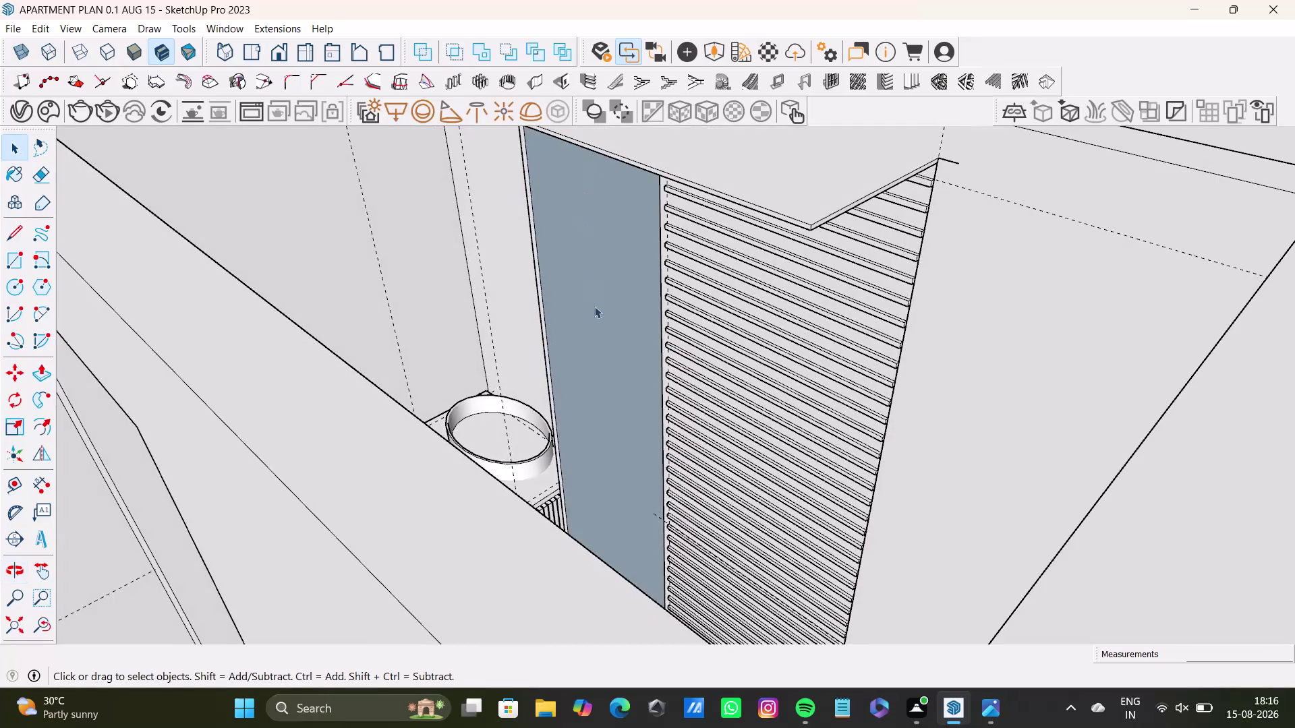
Zoom and orbit down onto the fluted basin cabinet in the bathroom.
scroll(down, 3)
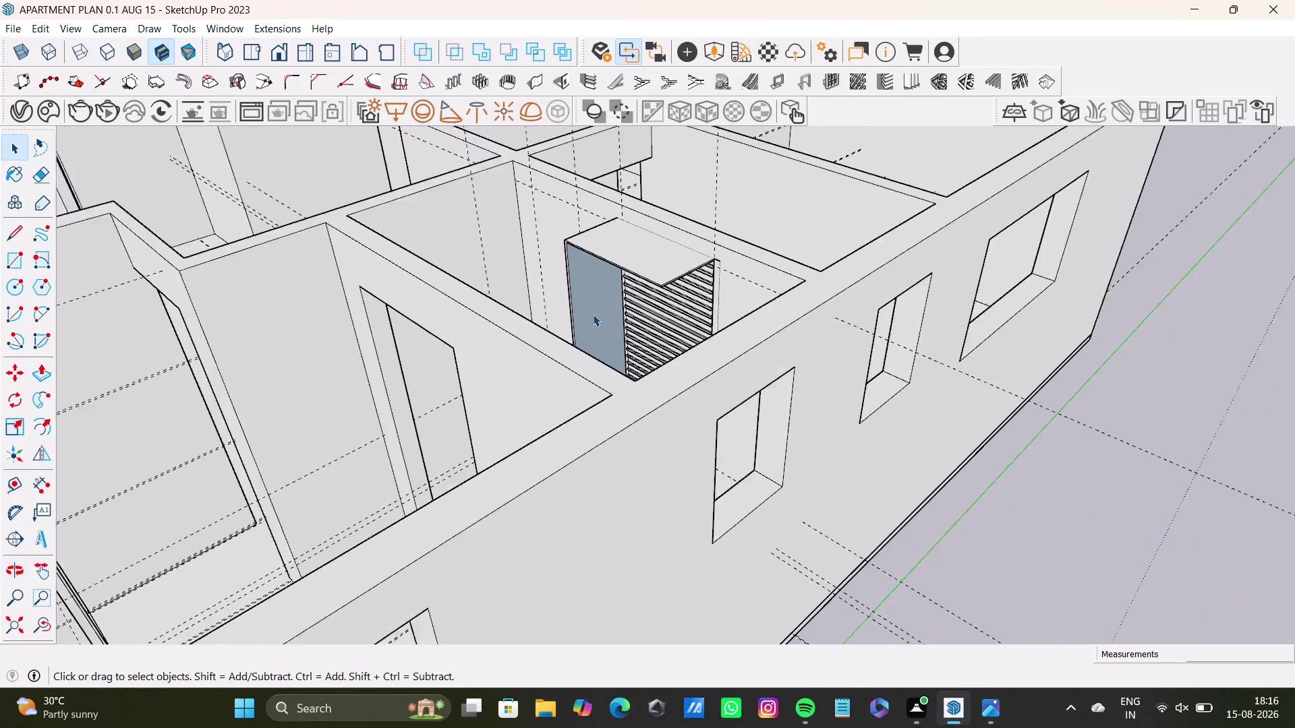
middle_drag(594, 314, 841, 416)
scroll(down, 3)
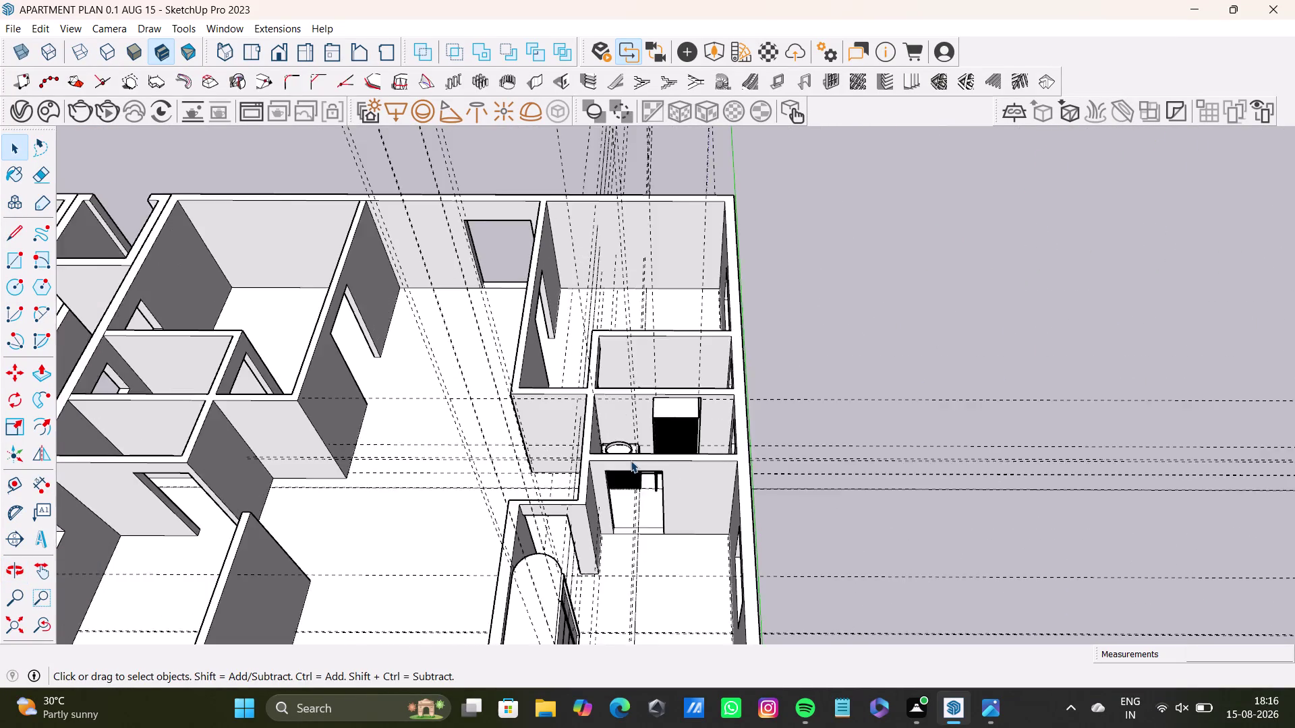
scroll(down, 3)
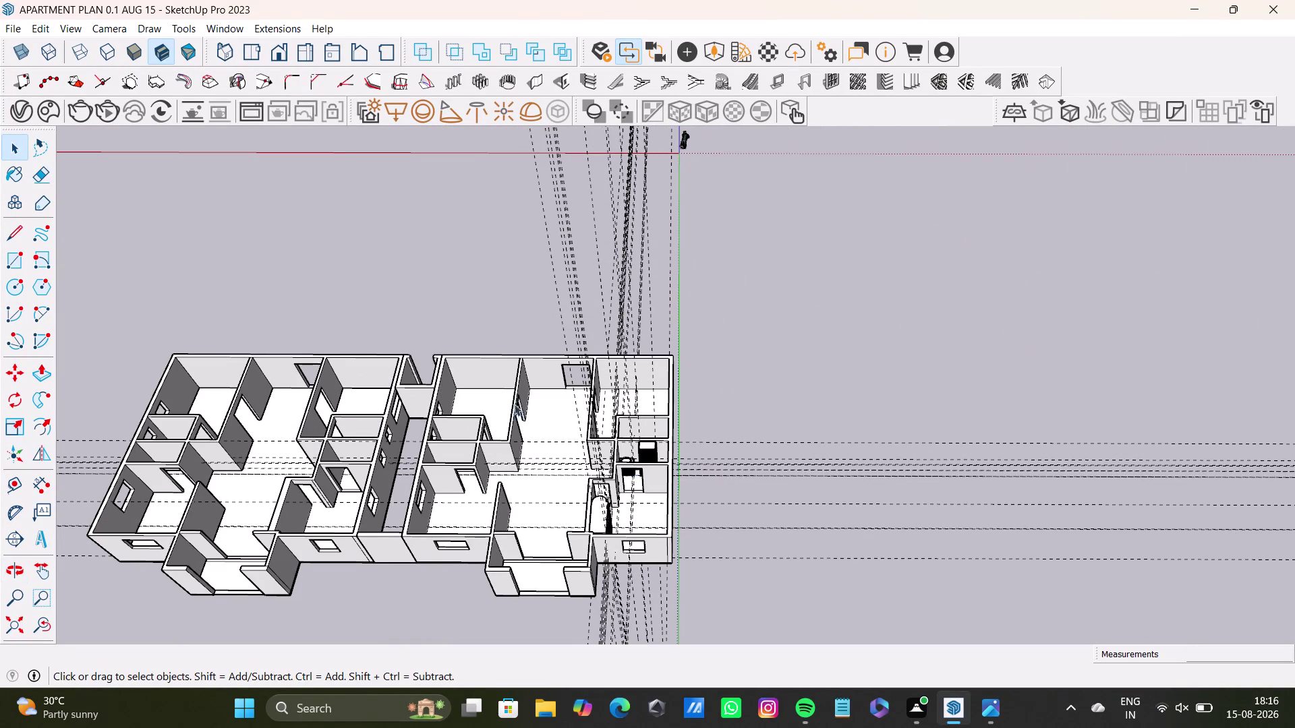
scroll(up, 3)
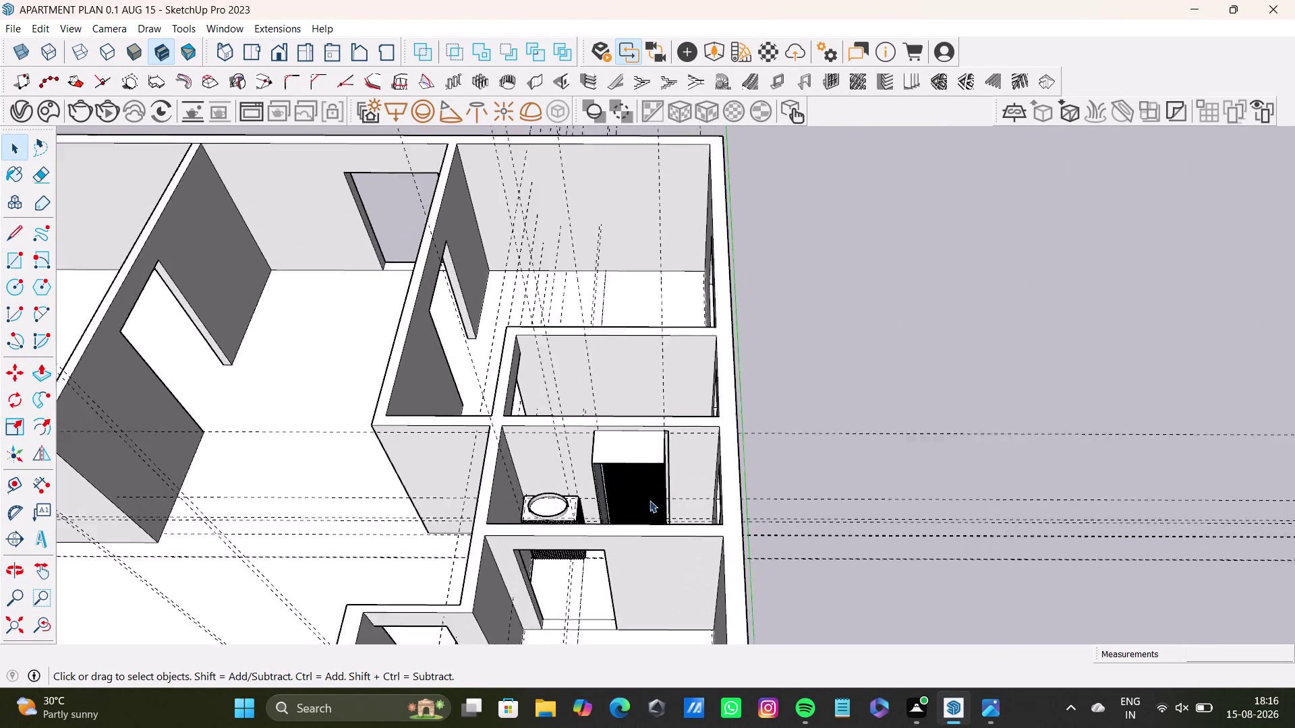
scroll(up, 3)
middle_drag(619, 478, 543, 425)
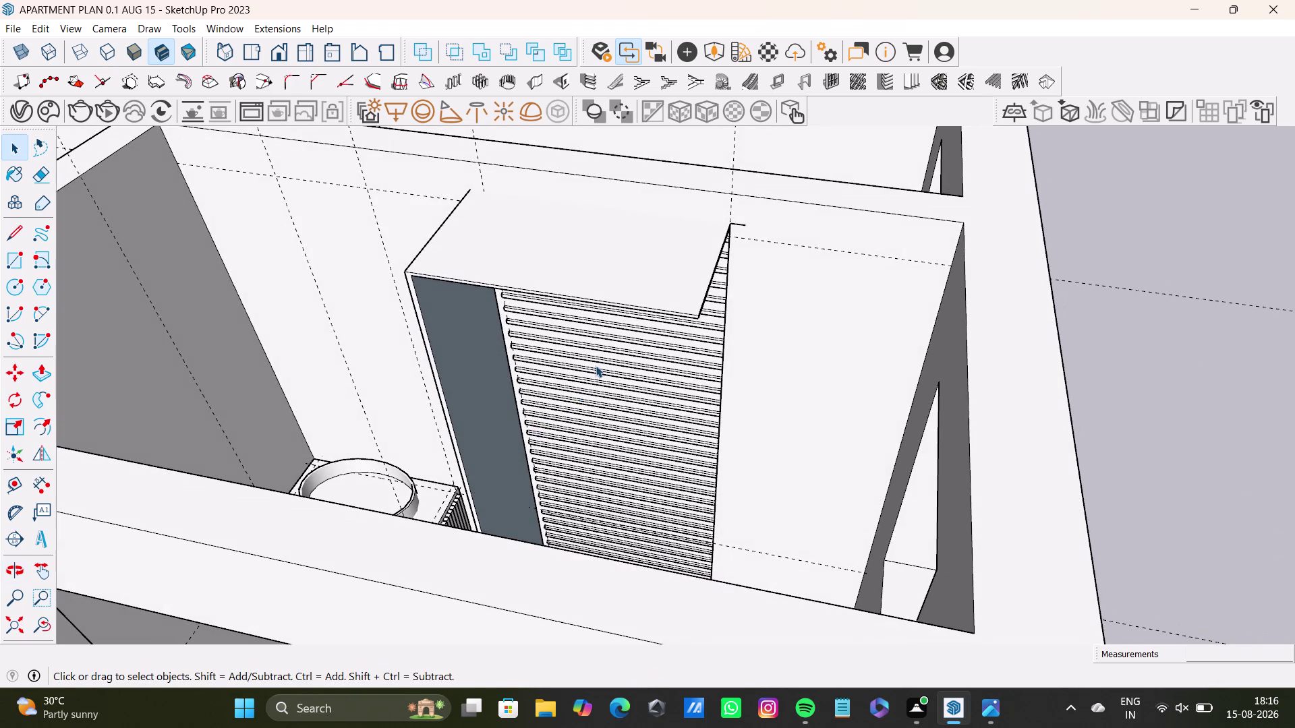
middle_drag(618, 406, 588, 510)
Select the entire fluted basin cabinet.
double_click(428, 494)
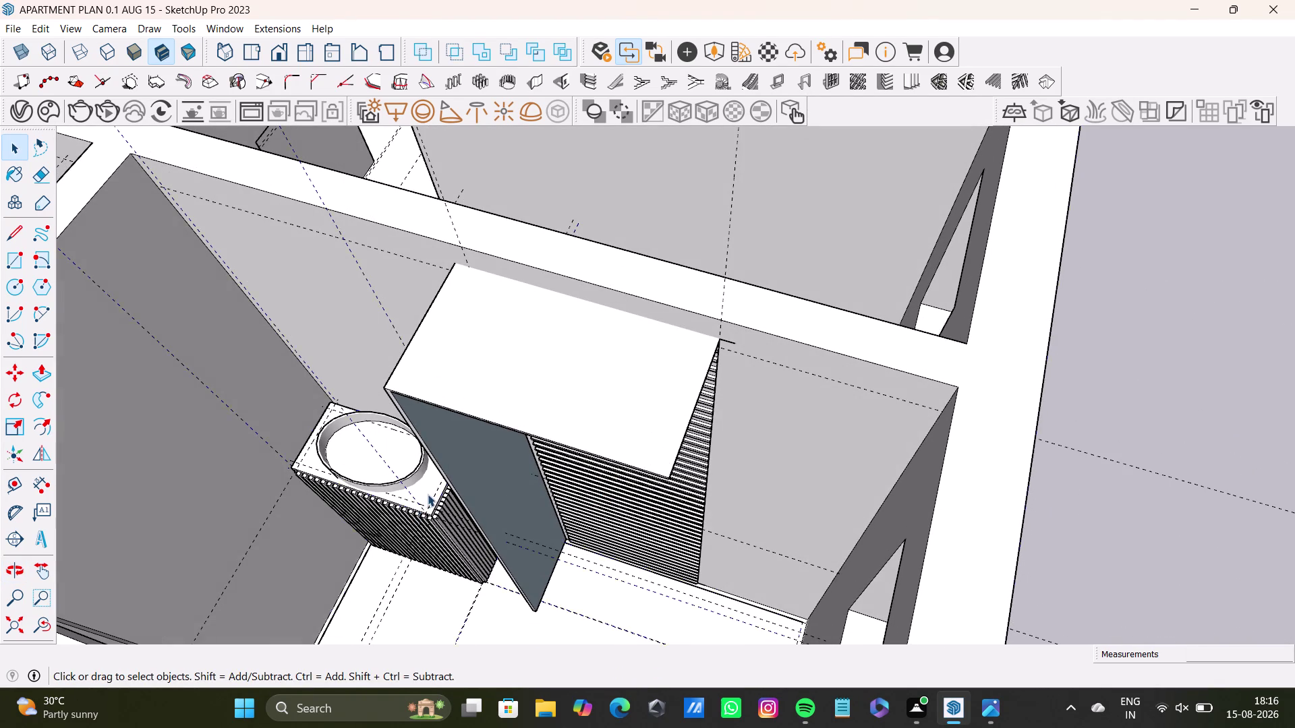
double_click(427, 491)
triple_click(427, 491)
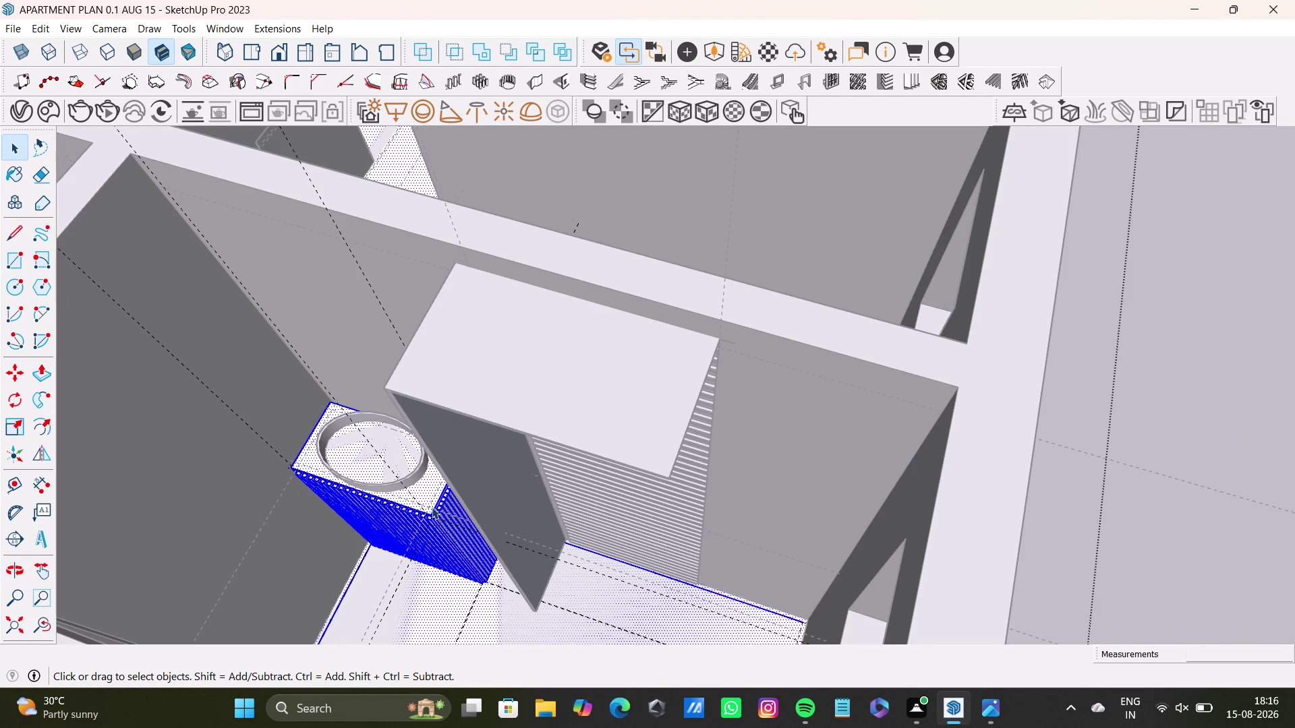
double_click(435, 511)
triple_click(440, 513)
click(443, 515)
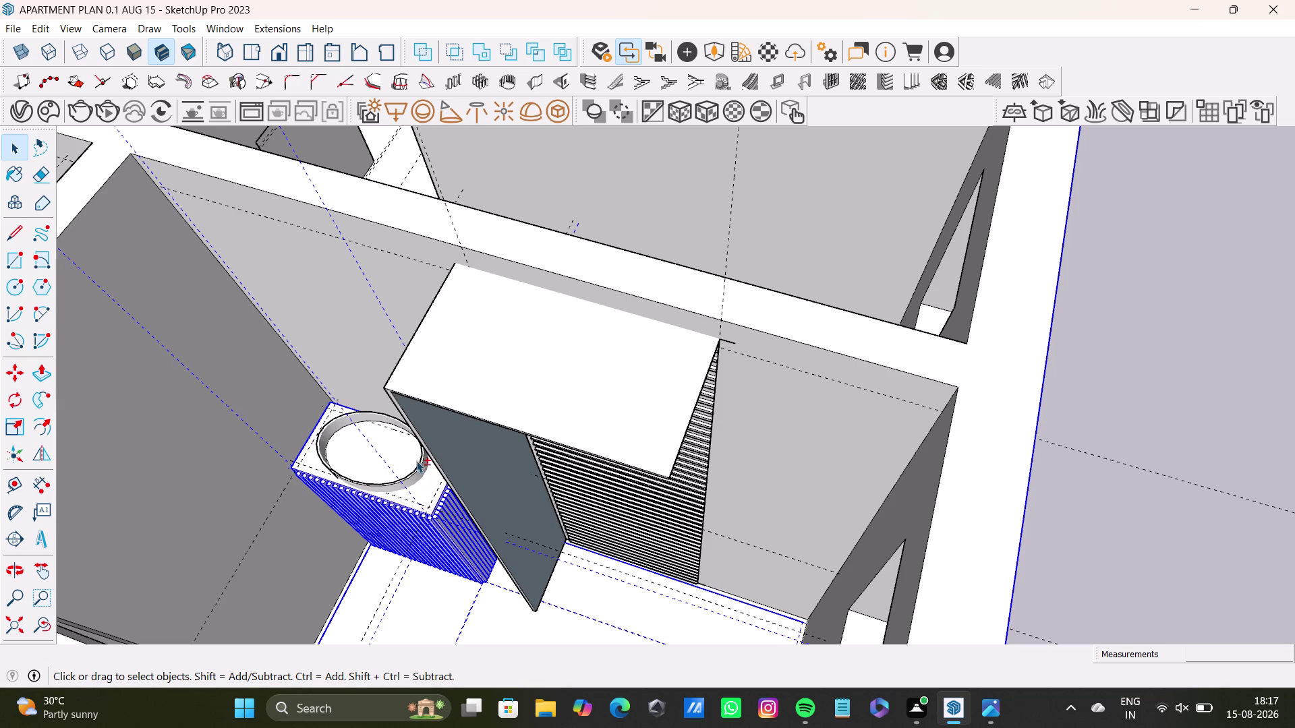
click(416, 461)
triple_click(416, 469)
double_click(428, 490)
double_click(429, 491)
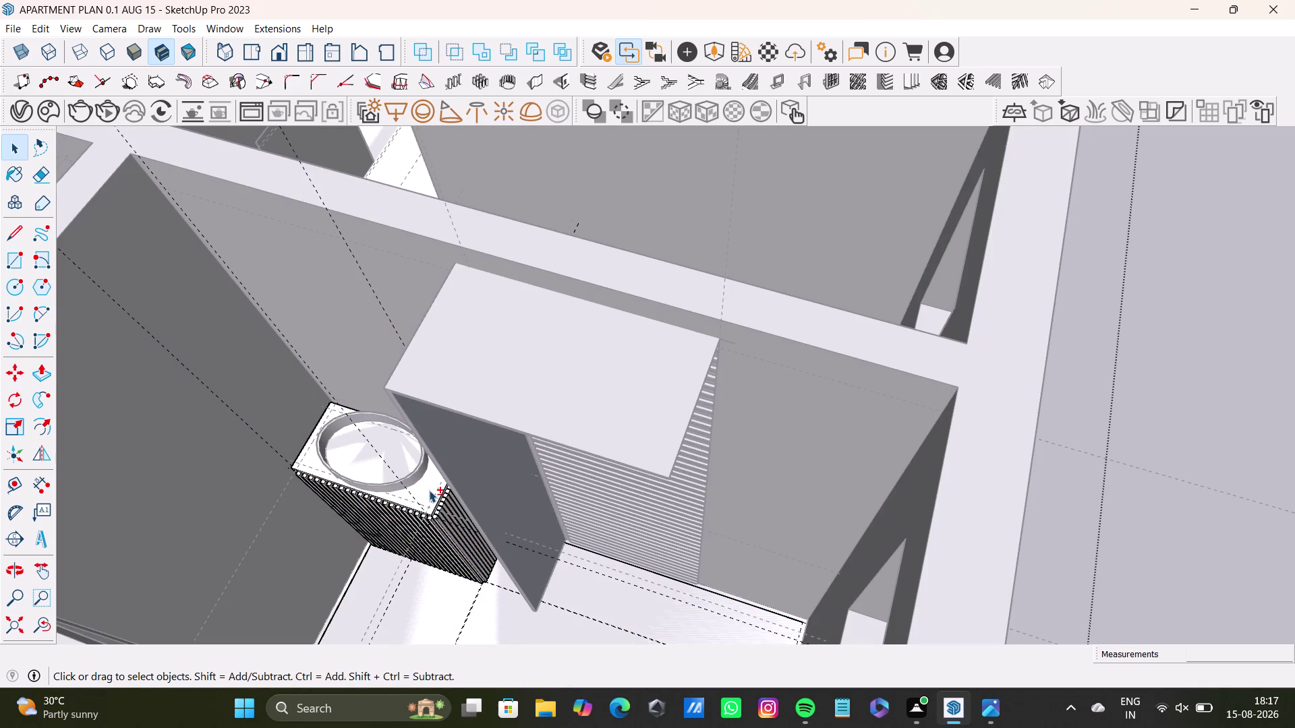
scroll(up, 3)
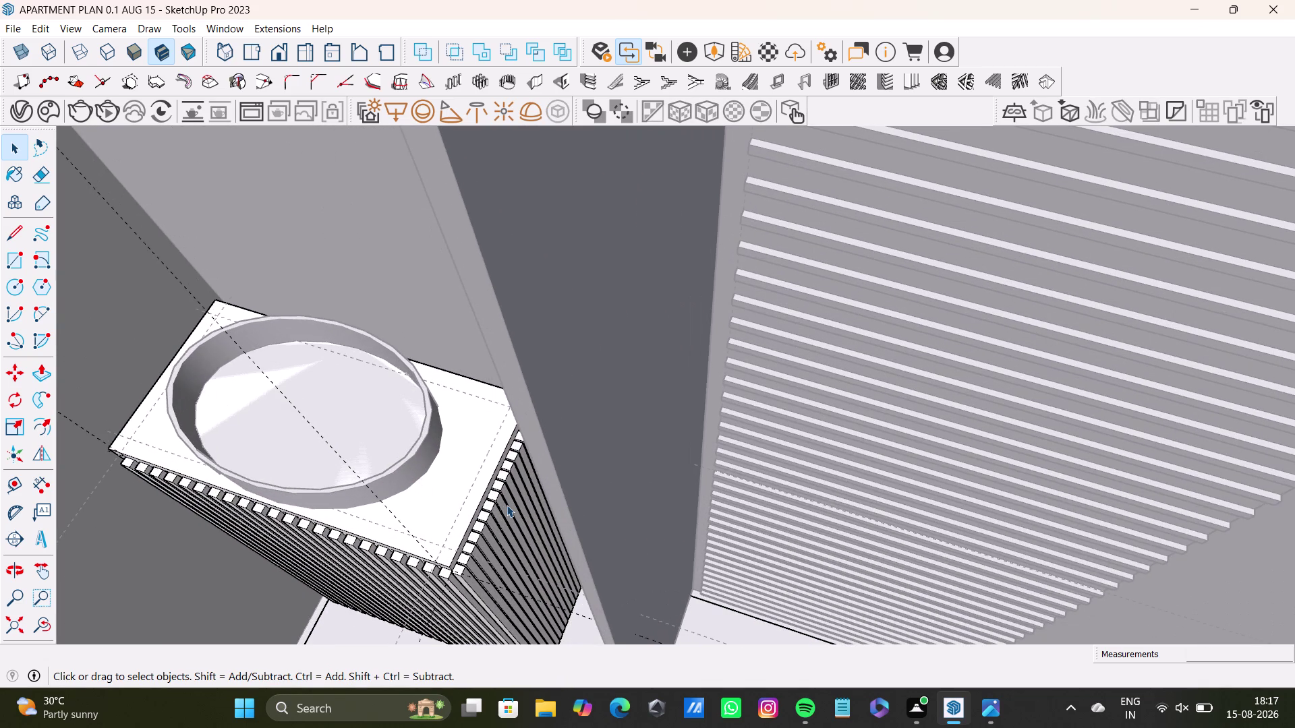
triple_click(507, 505)
click(501, 495)
double_click(501, 495)
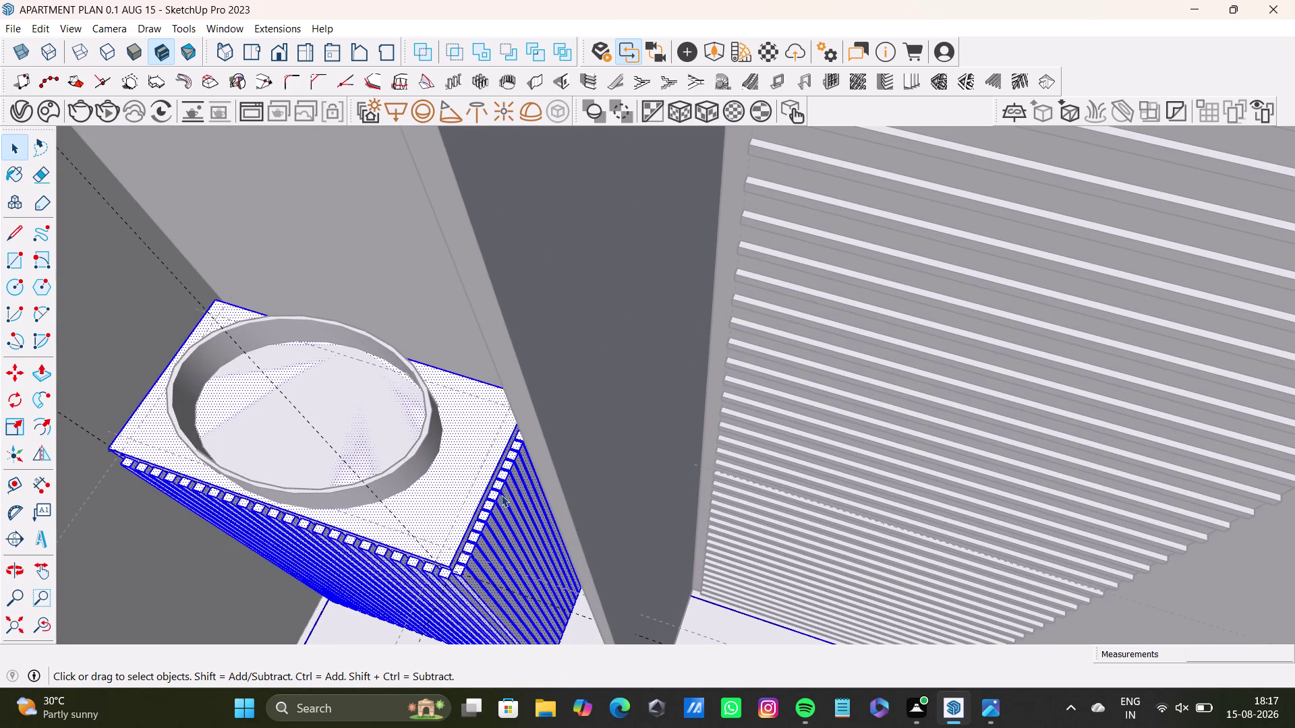
double_click(430, 454)
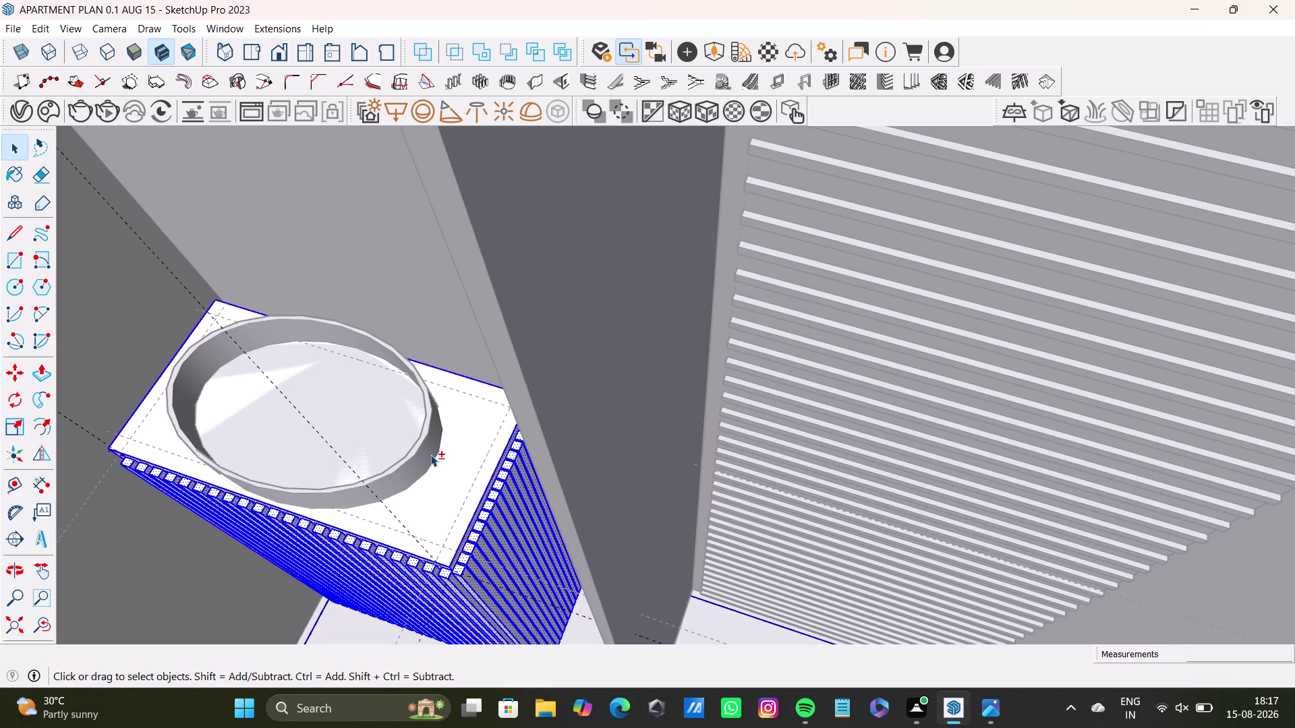
Copy the fluted basin cabinet from its bottom corner onto the outside slab.
key(m)
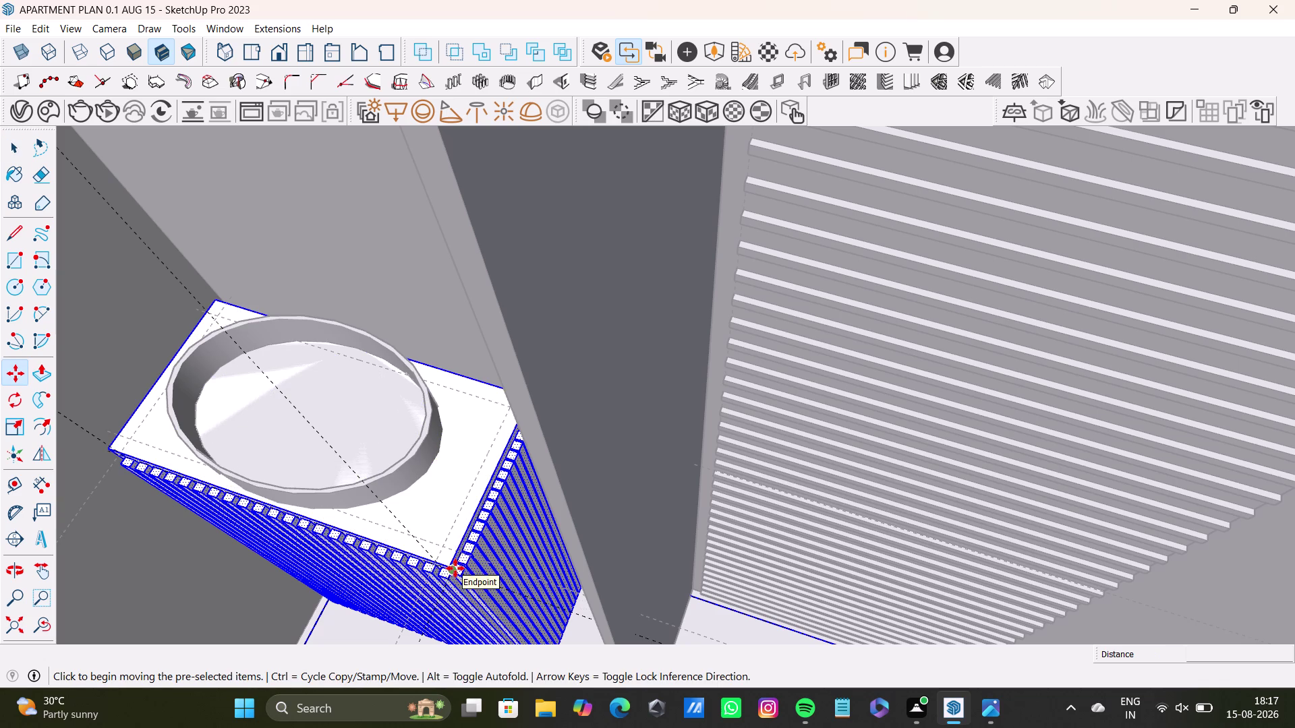
click(455, 569)
scroll(down, 3)
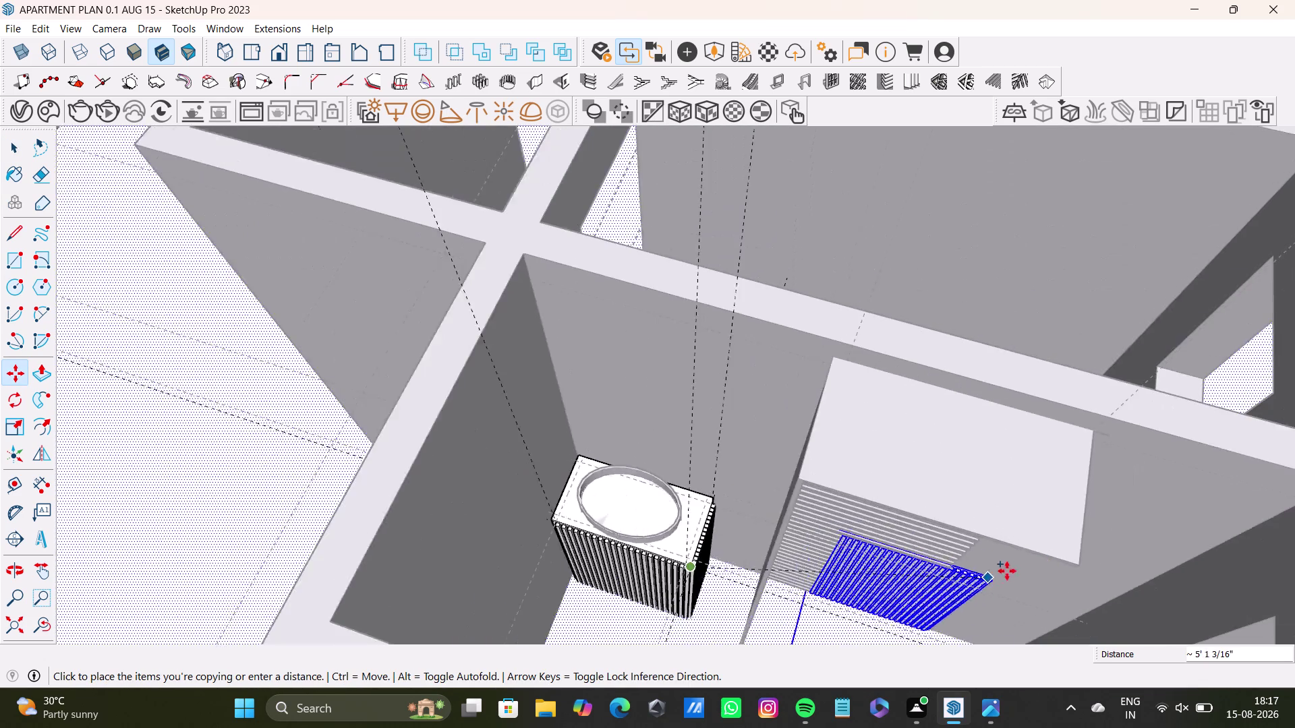
scroll(down, 3)
middle_drag(1069, 549, 176, 342)
scroll(down, 3)
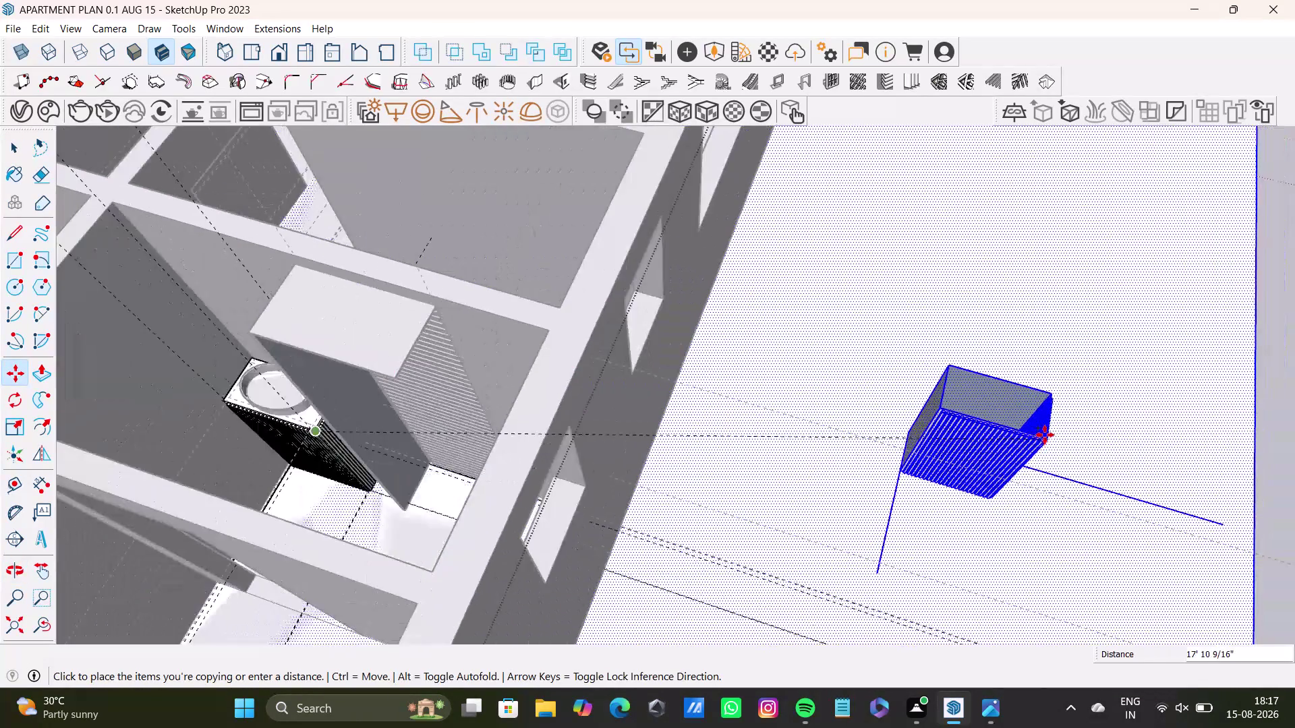
scroll(down, 3)
middle_drag(1199, 461, 369, 218)
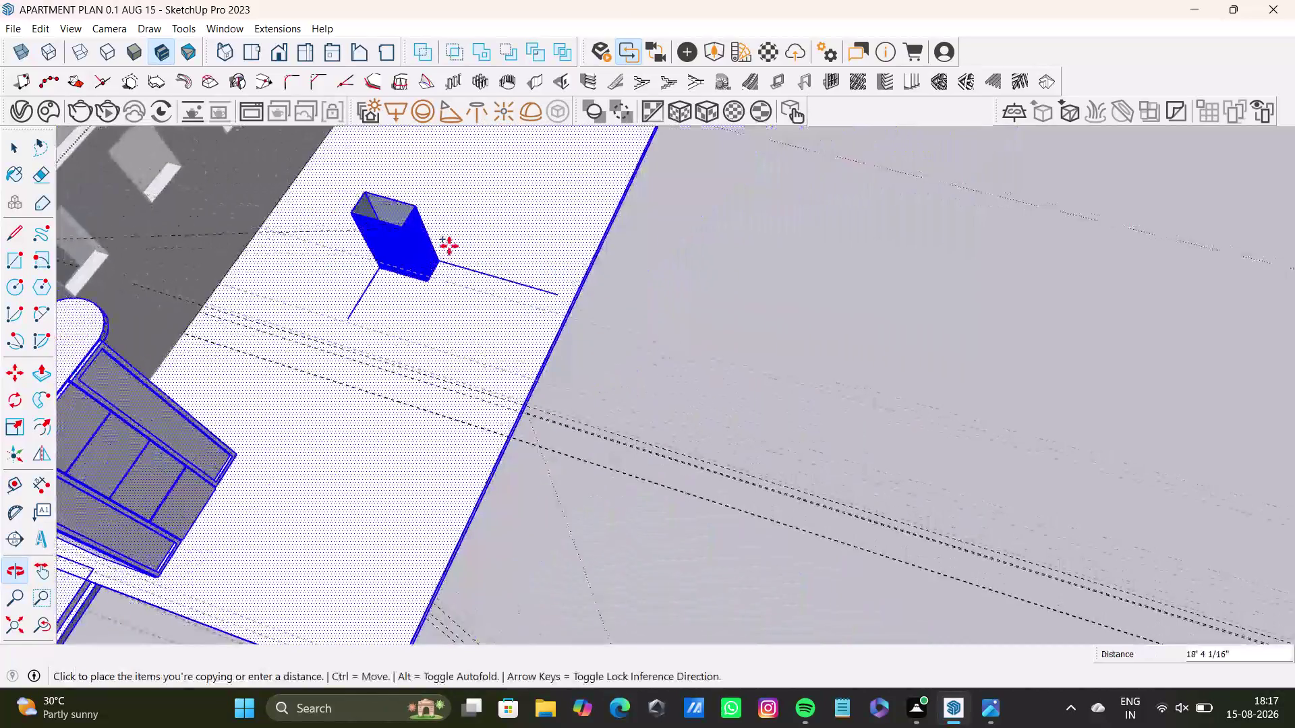
scroll(down, 3)
scroll(down, 3)
scroll(down, 3)
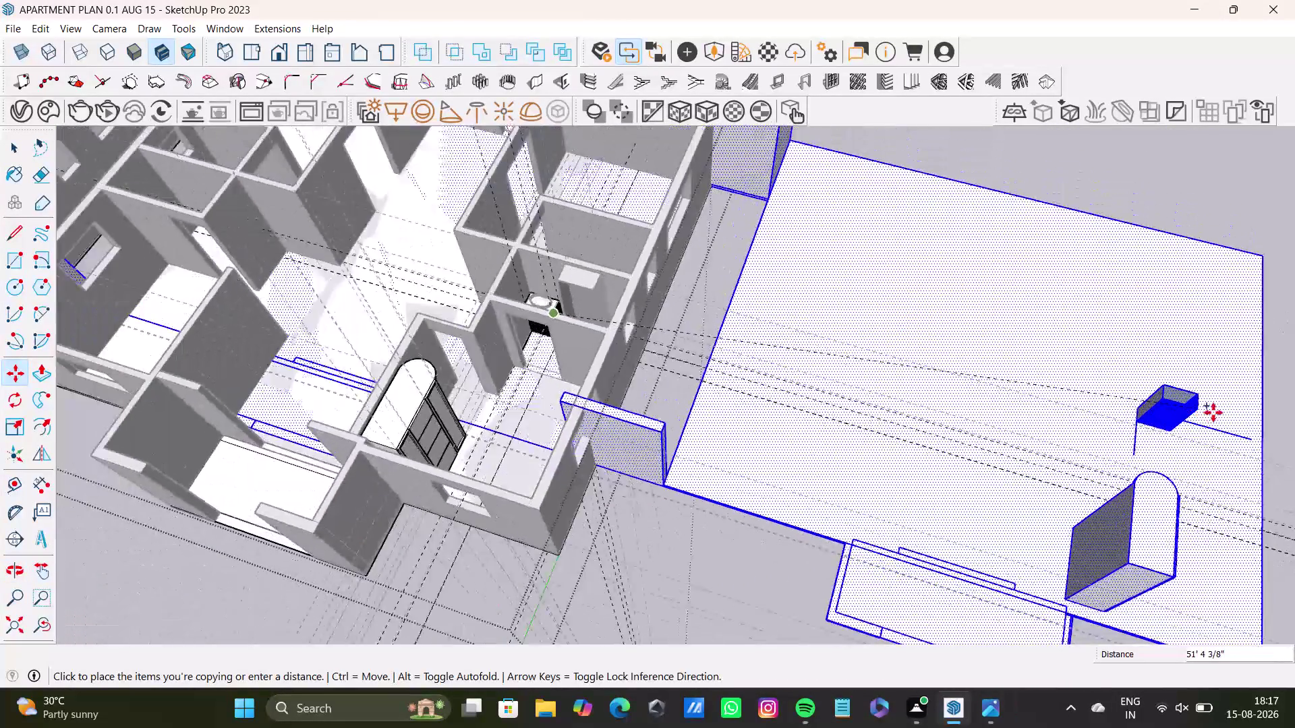
scroll(down, 3)
middle_drag(1242, 399, 502, 412)
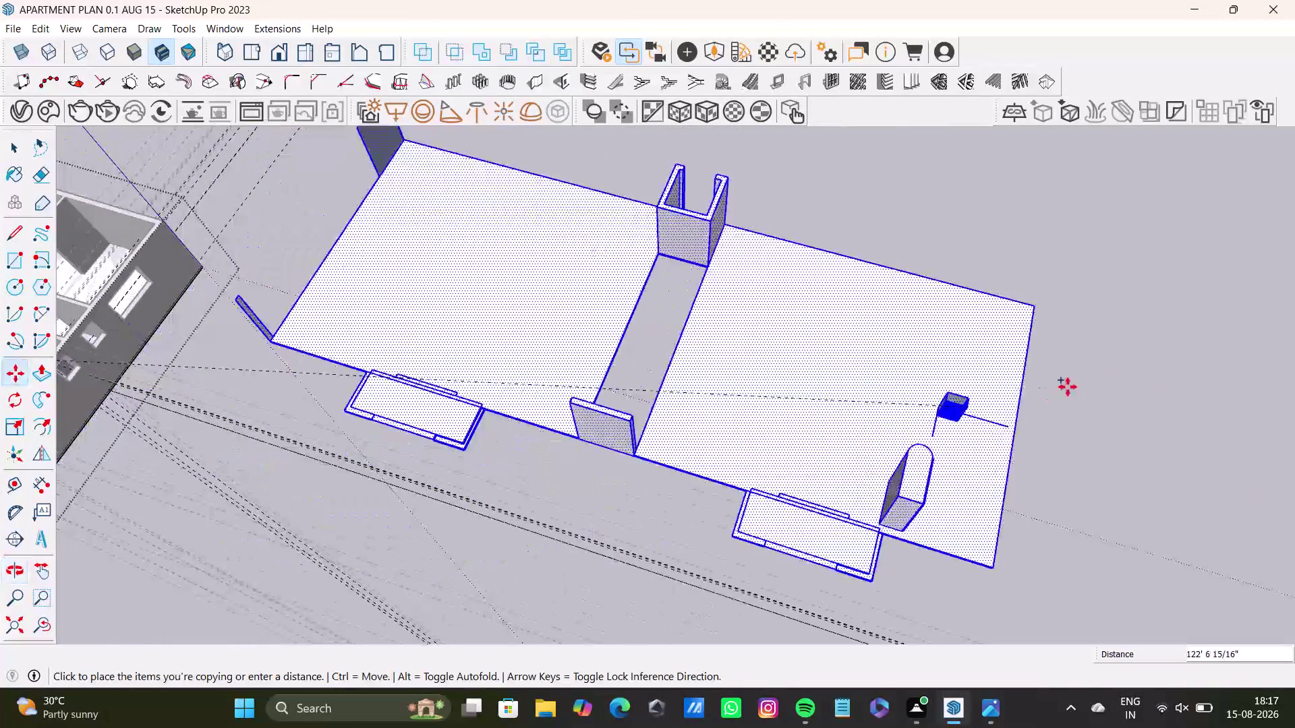
click(1105, 319)
Return to Select, review the apartment and slab, and clear the selection.
key(space)
scroll(down, 3)
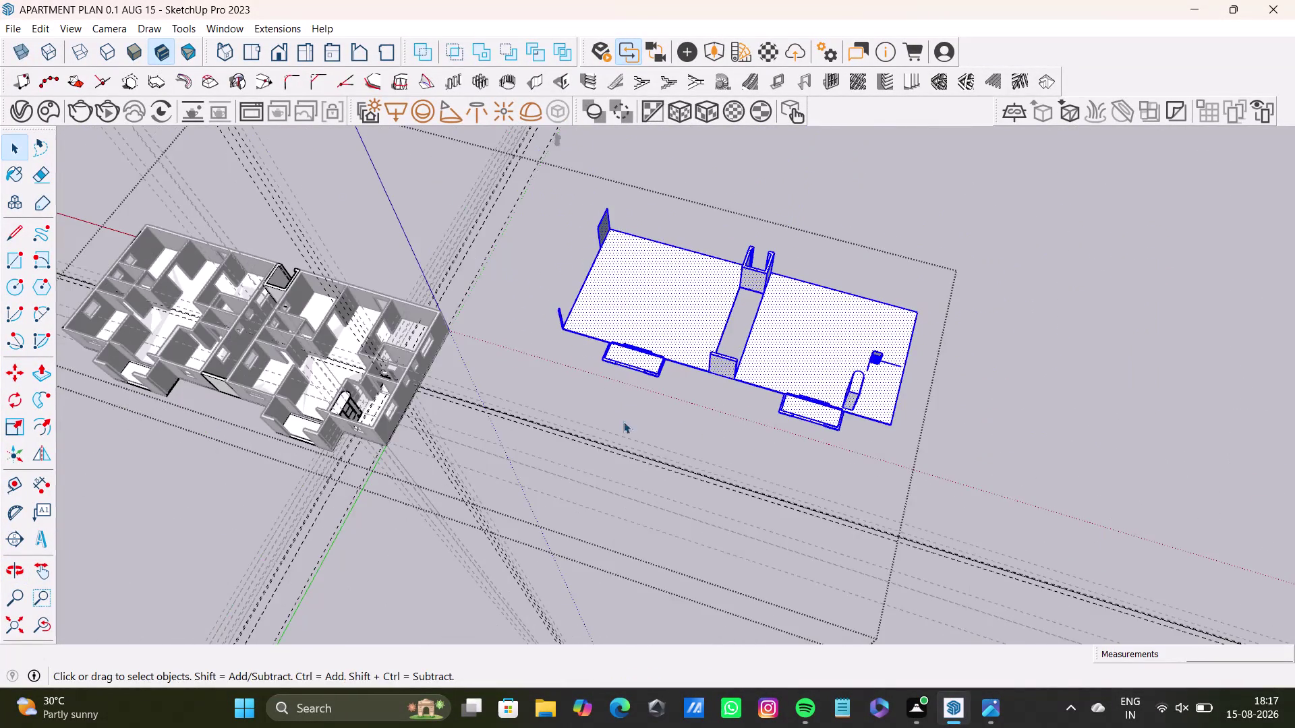
scroll(down, 3)
middle_drag(501, 422, 608, 388)
key(space)
click(601, 238)
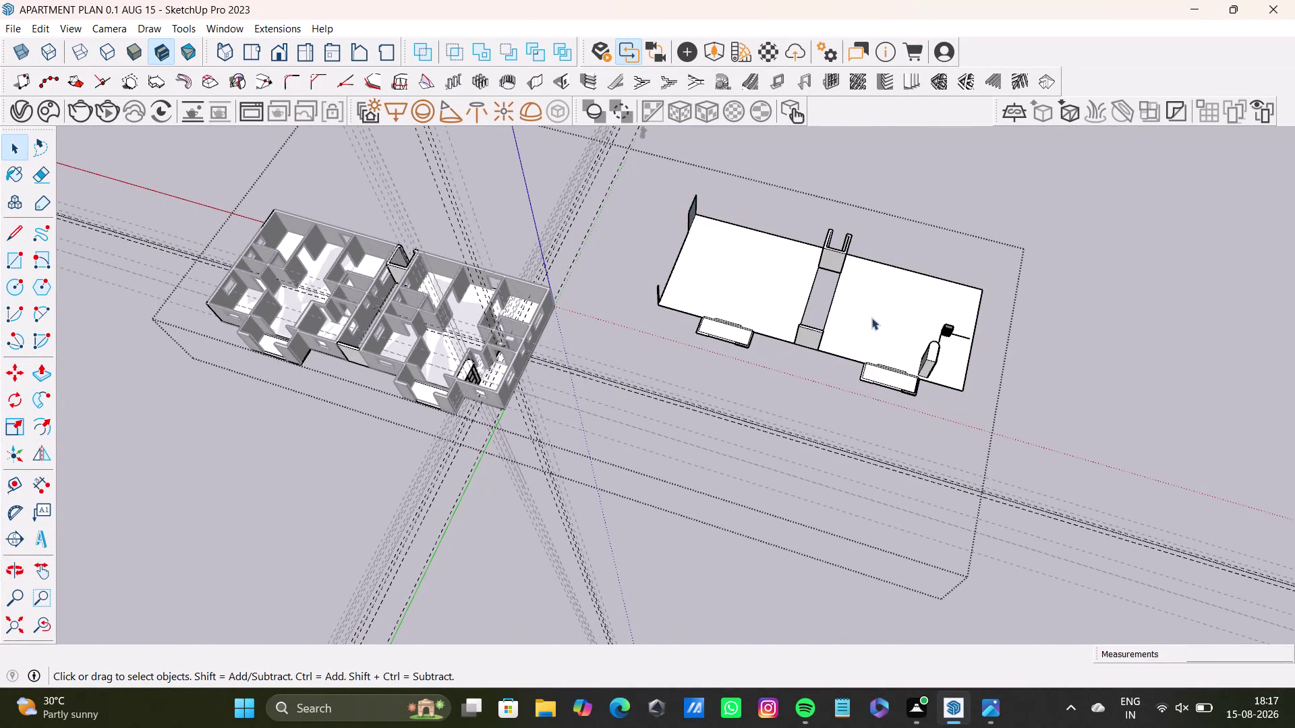
Orbit around the copied cabinet and window-select it.
scroll(up, 3)
middle_drag(972, 333, 935, 407)
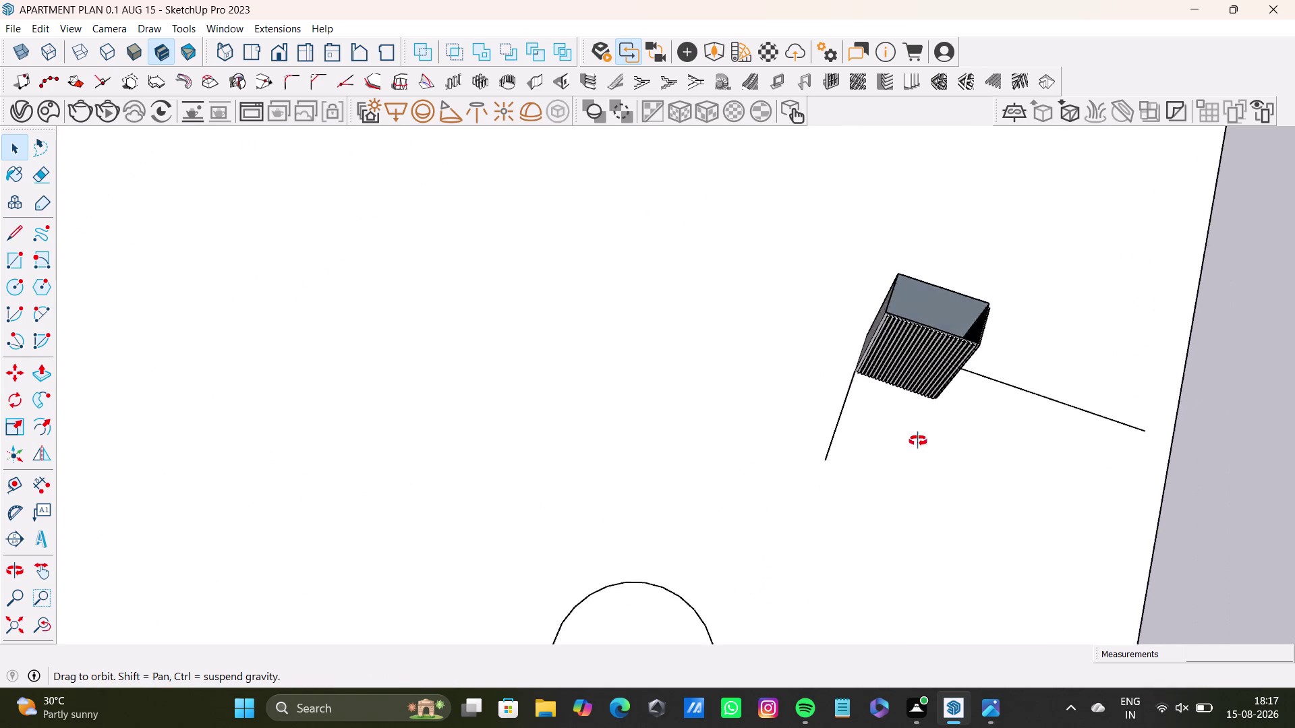
middle_drag(934, 407, 857, 330)
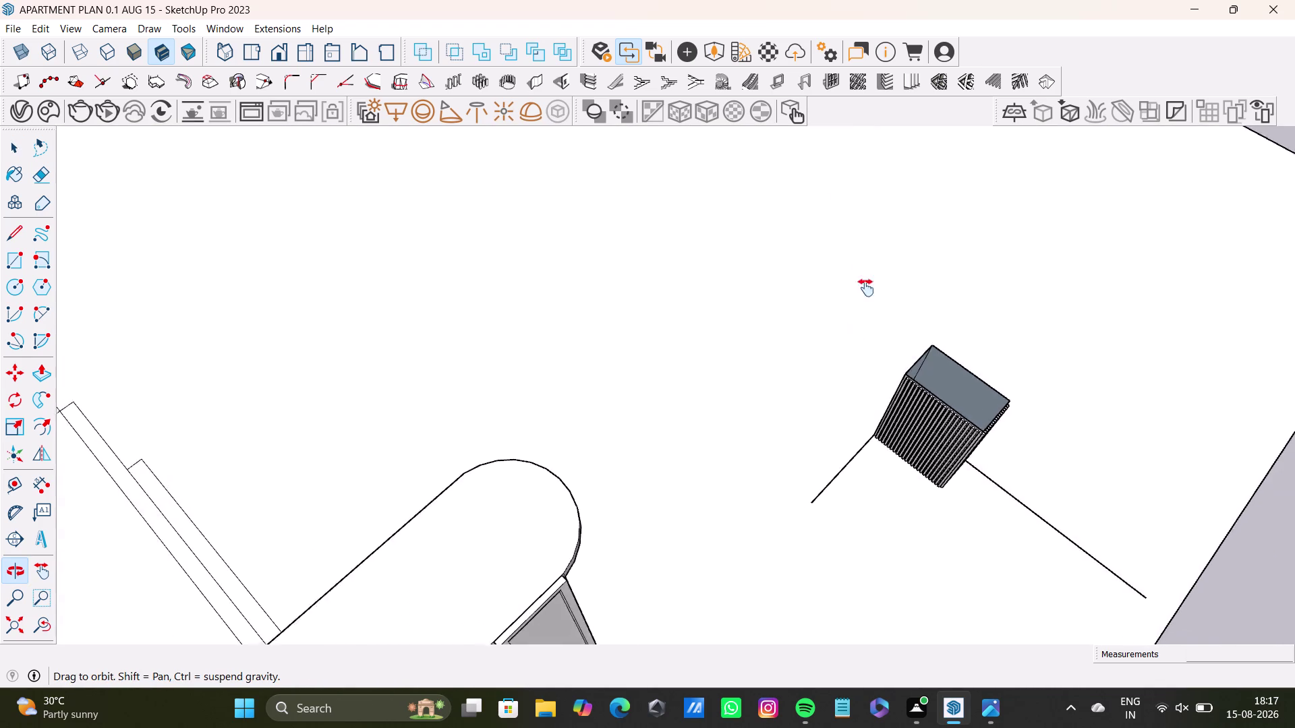
middle_drag(857, 331, 769, 189)
scroll(up, 3)
middle_drag(799, 236, 969, 407)
scroll(up, 3)
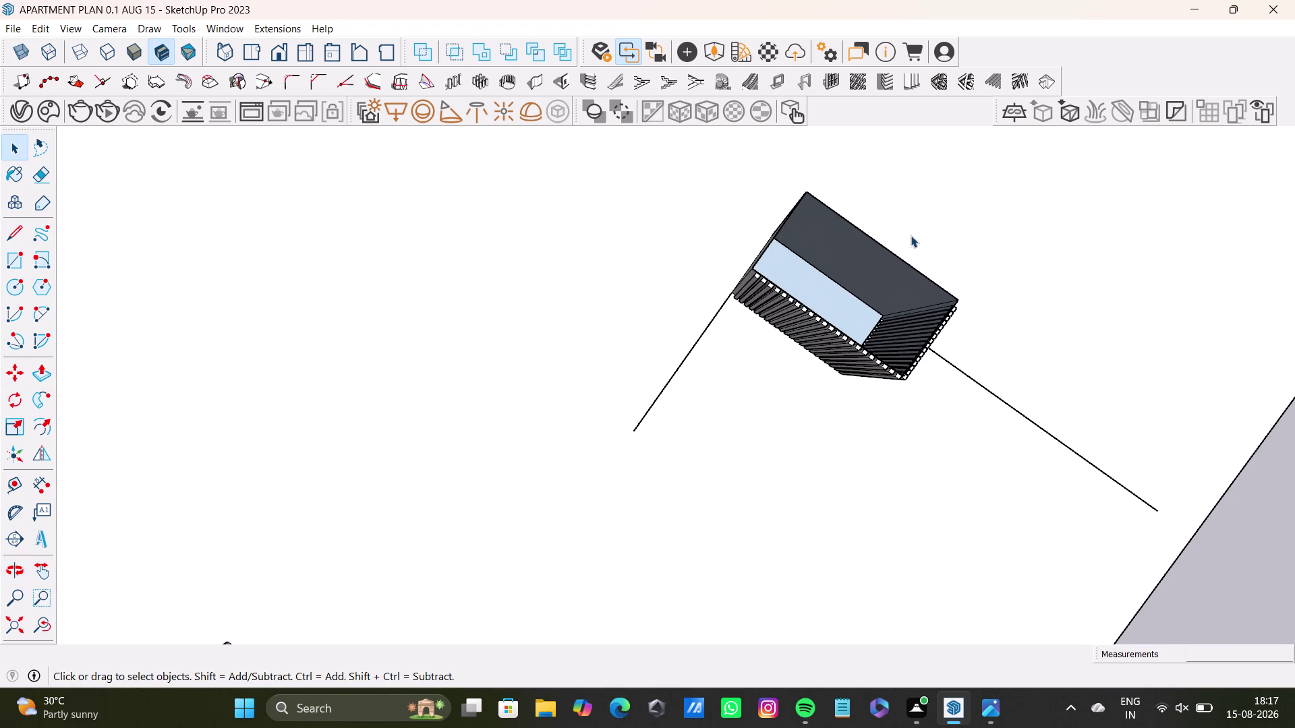
drag(715, 161, 1023, 451)
middle_drag(950, 394, 956, 225)
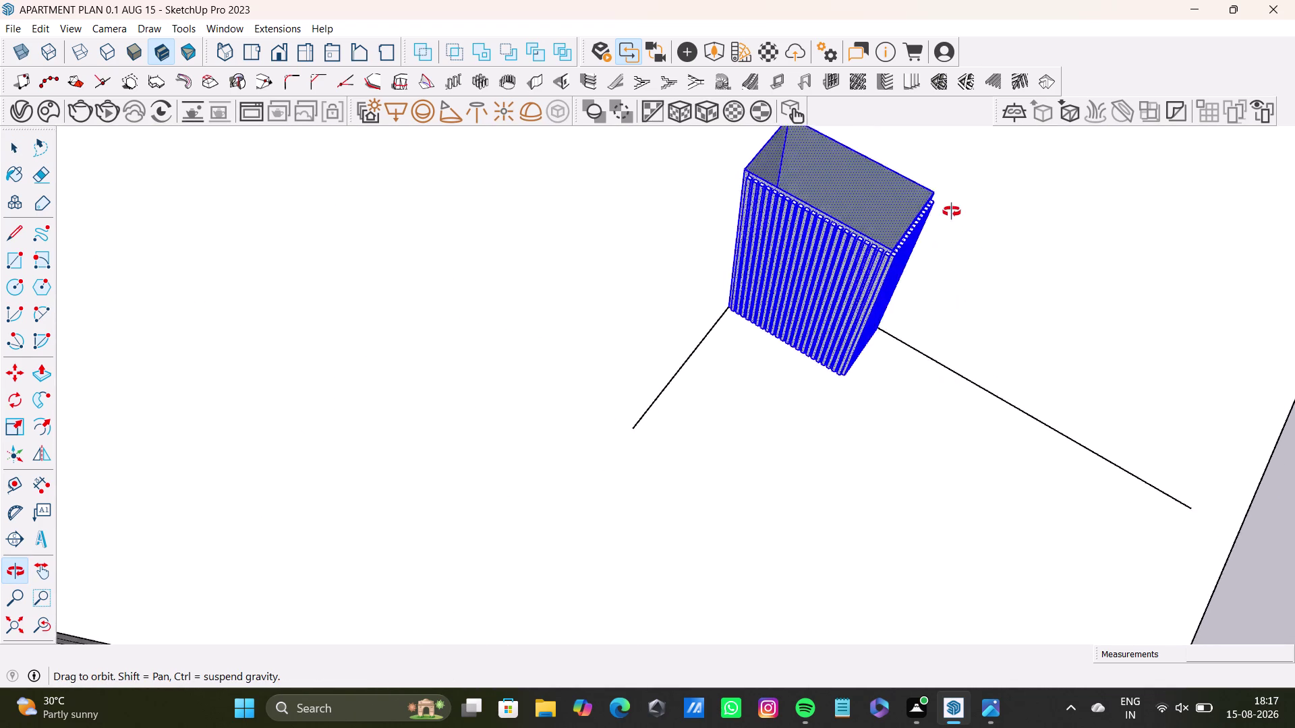
middle_drag(956, 225, 210, 106)
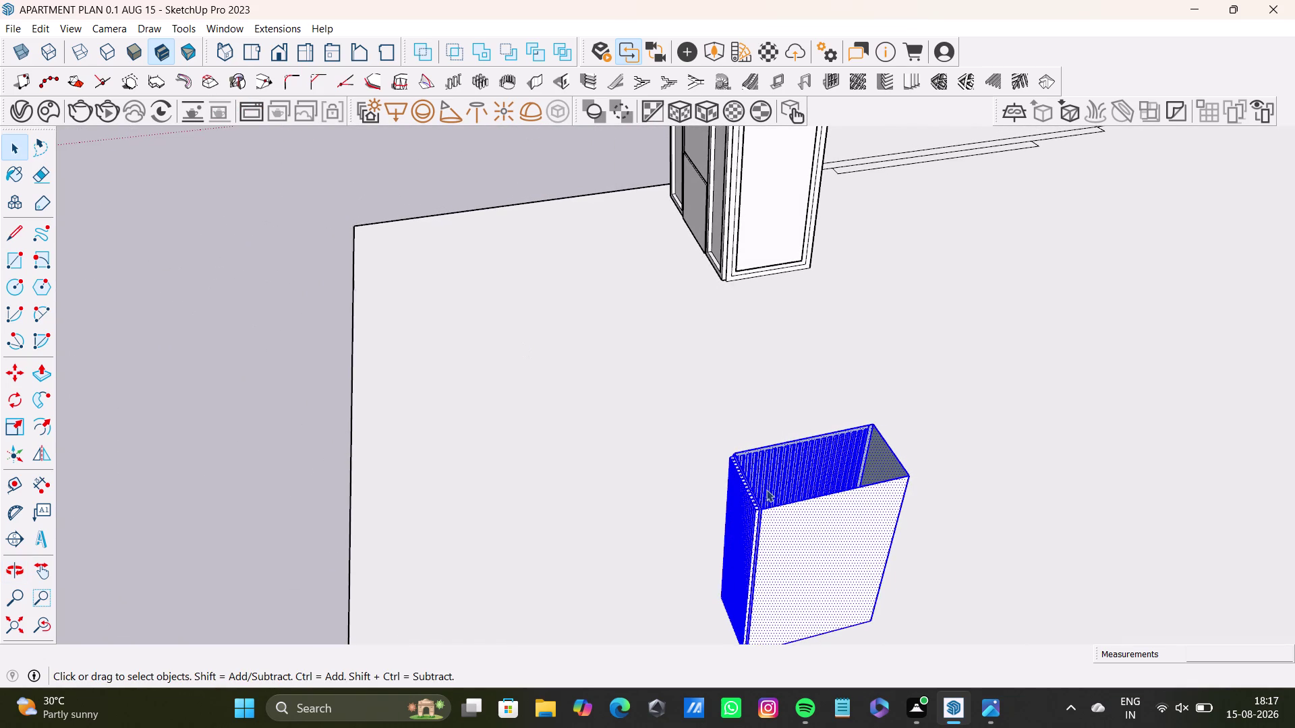
Move the copied cabinet to just beyond the outer edge of the slab.
key(m)
click(907, 478)
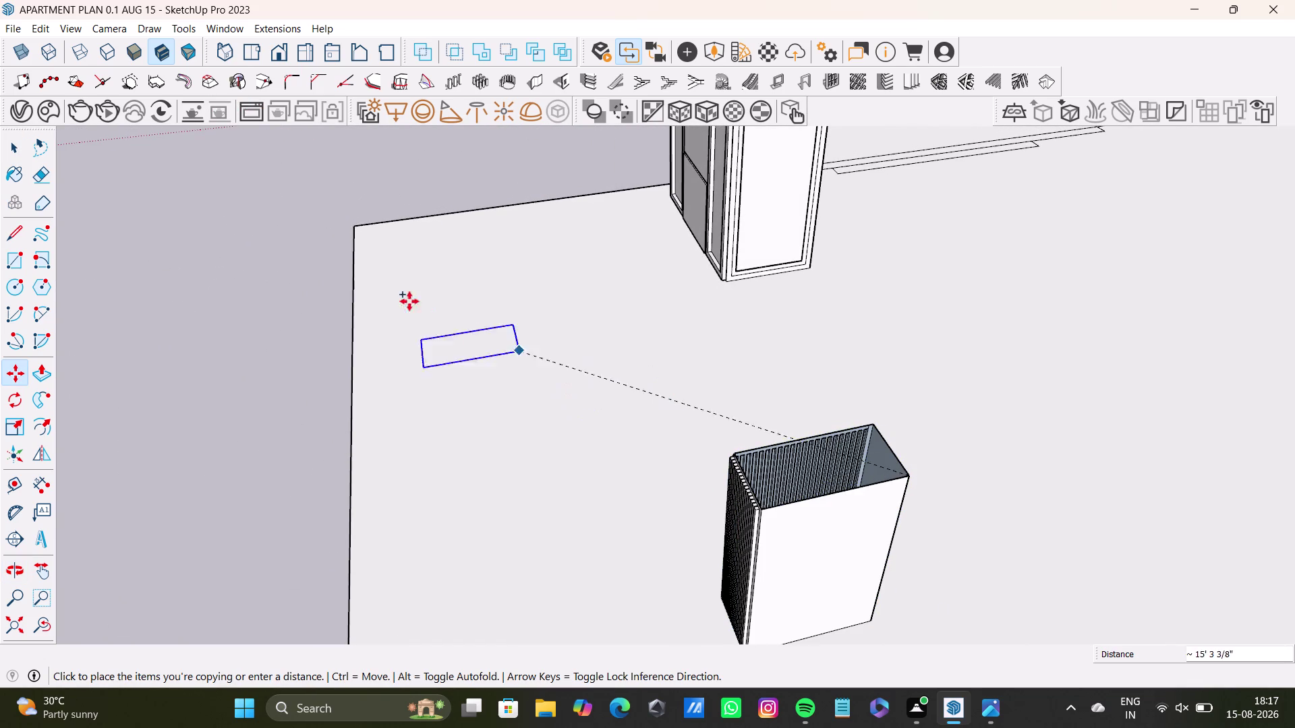
click(266, 189)
middle_drag(261, 372, 786, 429)
scroll(down, 3)
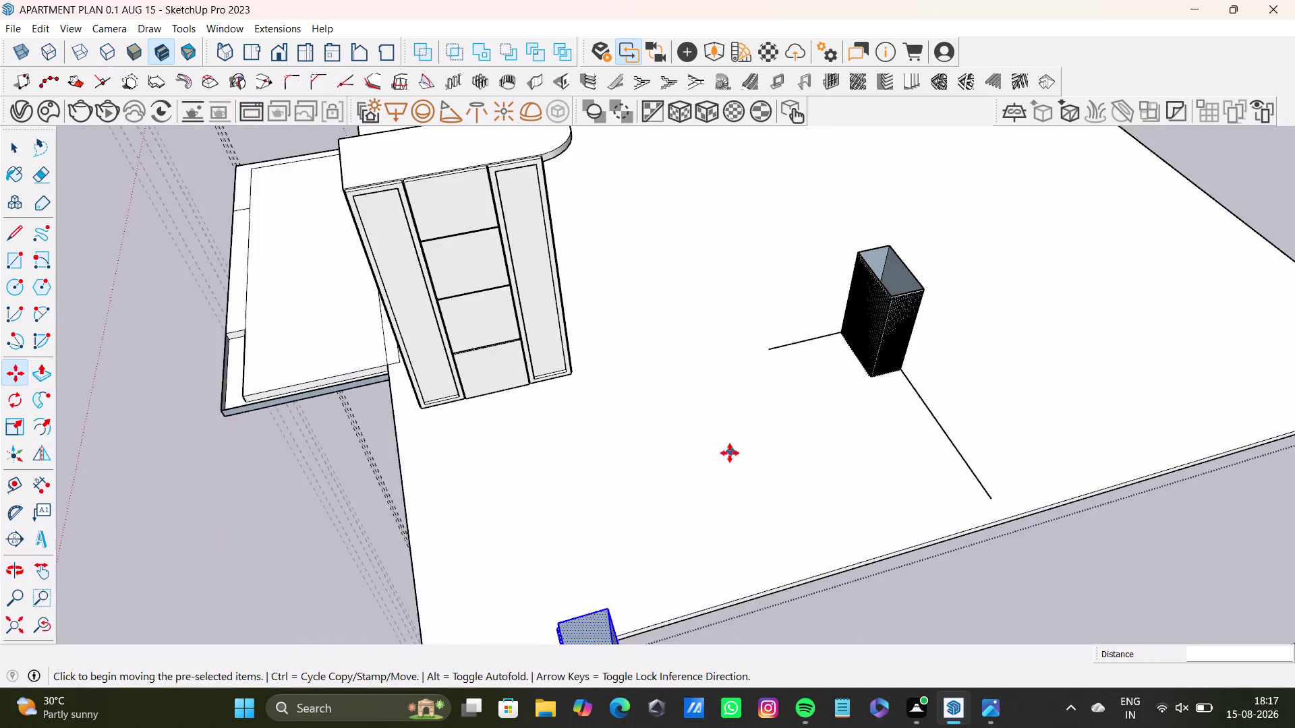
scroll(down, 3)
middle_drag(730, 453, 800, 532)
scroll(up, 3)
middle_drag(731, 458, 734, 532)
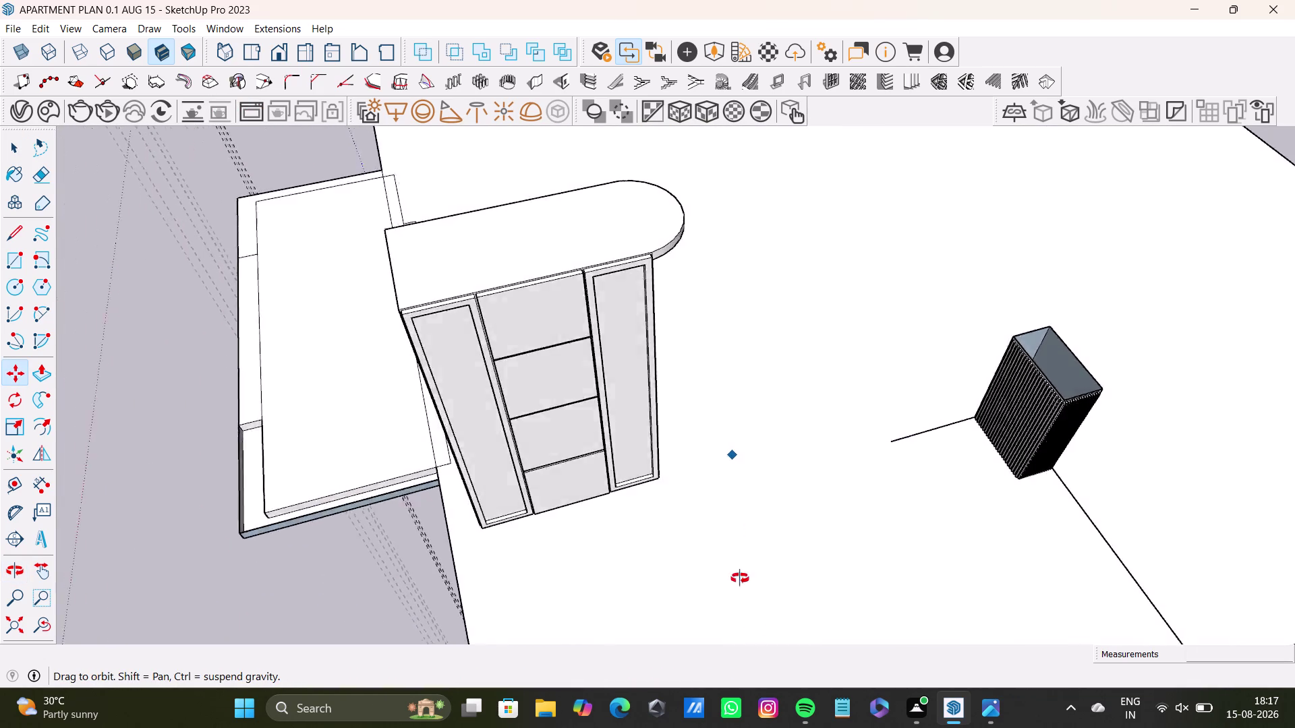
middle_drag(734, 532, 1004, 430)
Orbit to the louvered box outside, exit Move, and clear the selection.
scroll(down, 3)
middle_drag(994, 472, 703, 446)
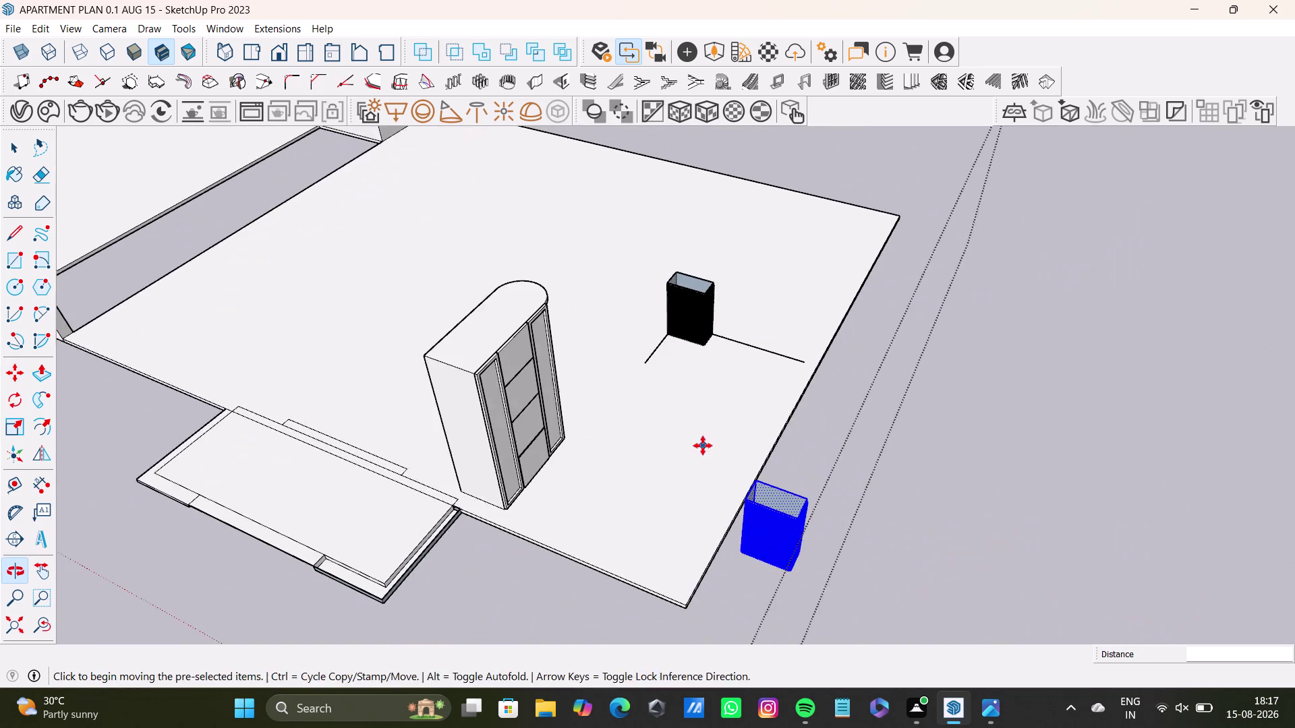
middle_drag(709, 453, 970, 549)
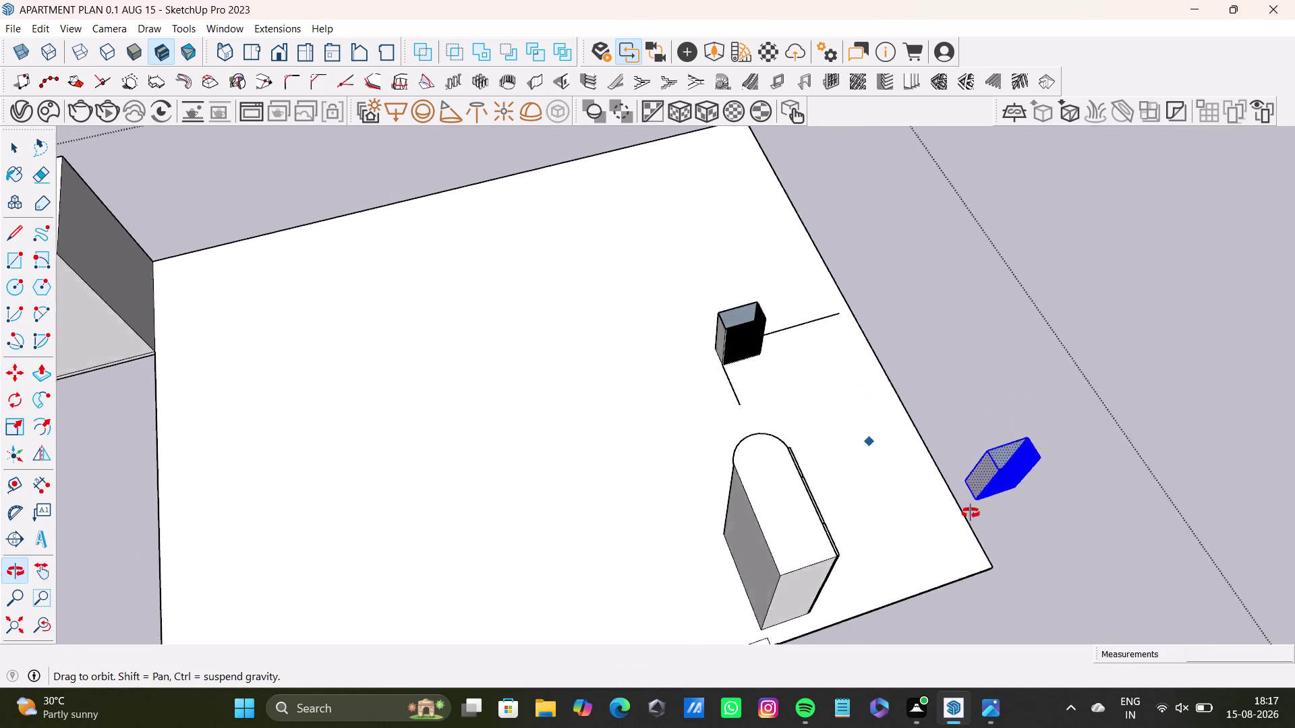
middle_drag(970, 549, 656, 388)
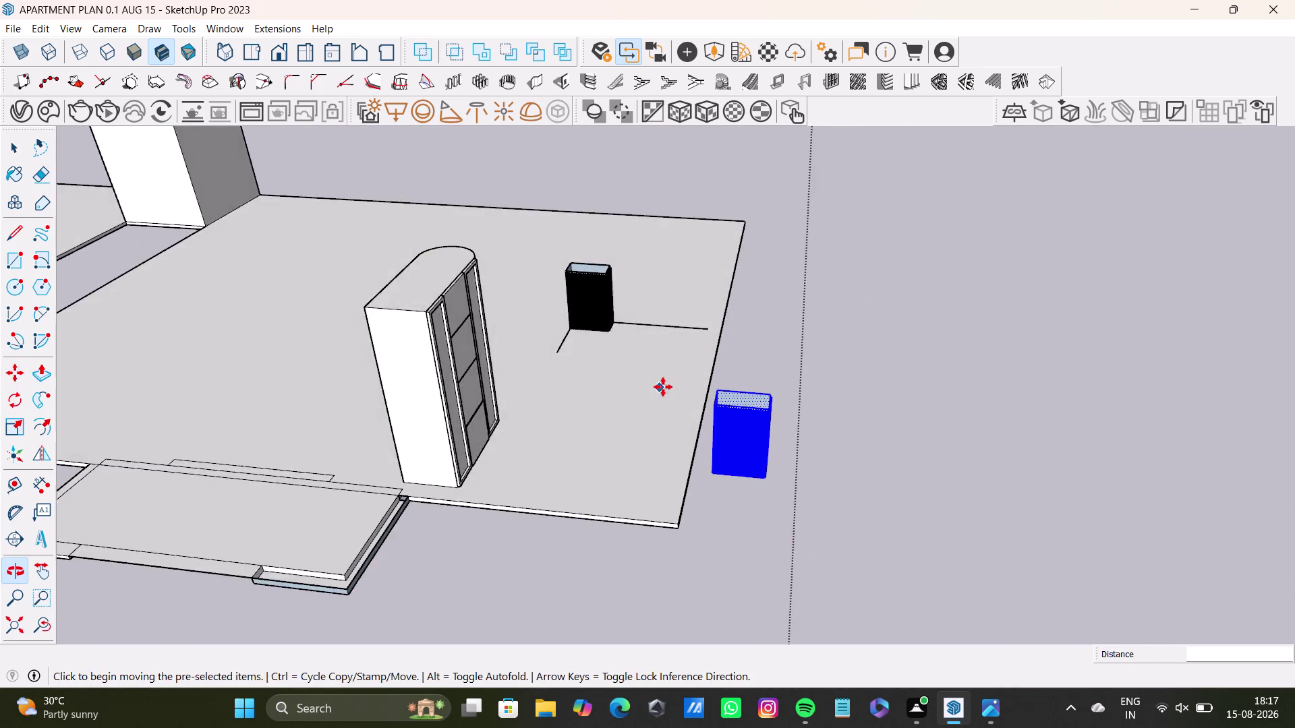
scroll(up, 3)
middle_drag(670, 378, 628, 278)
middle_drag(643, 313, 638, 510)
scroll(up, 3)
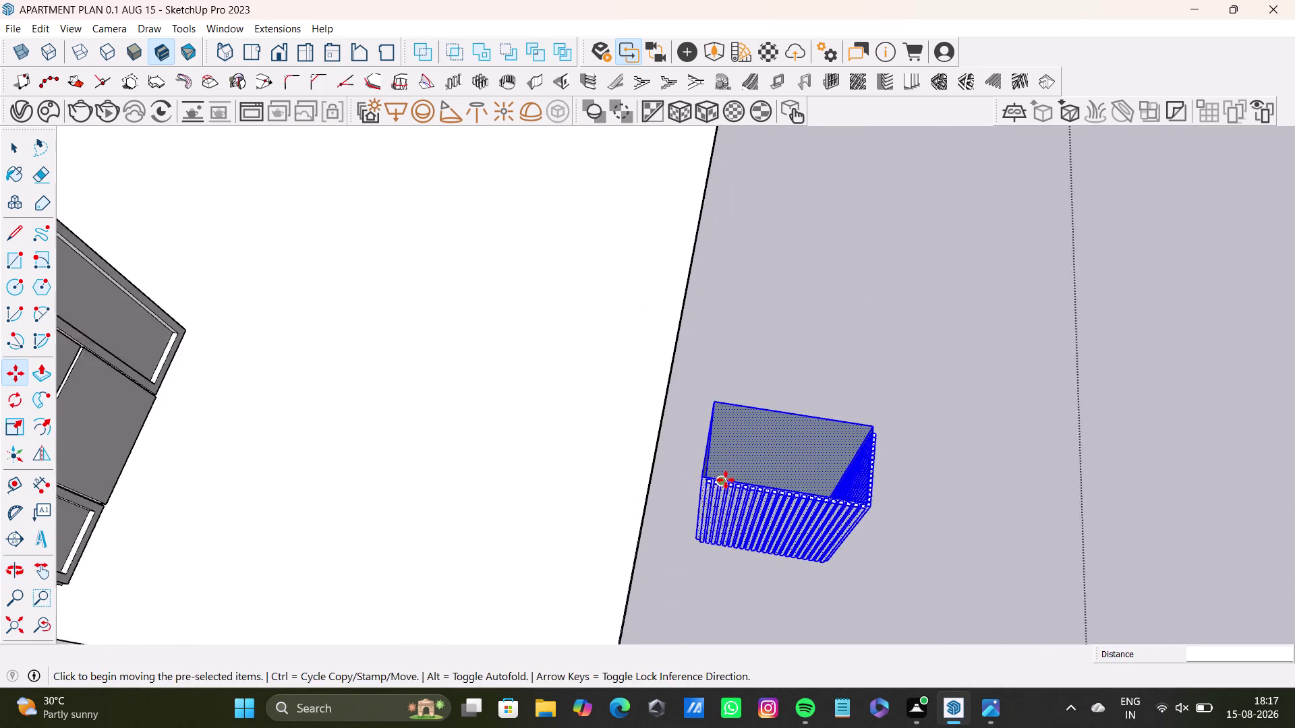
key(space)
double_click(775, 467)
click(983, 469)
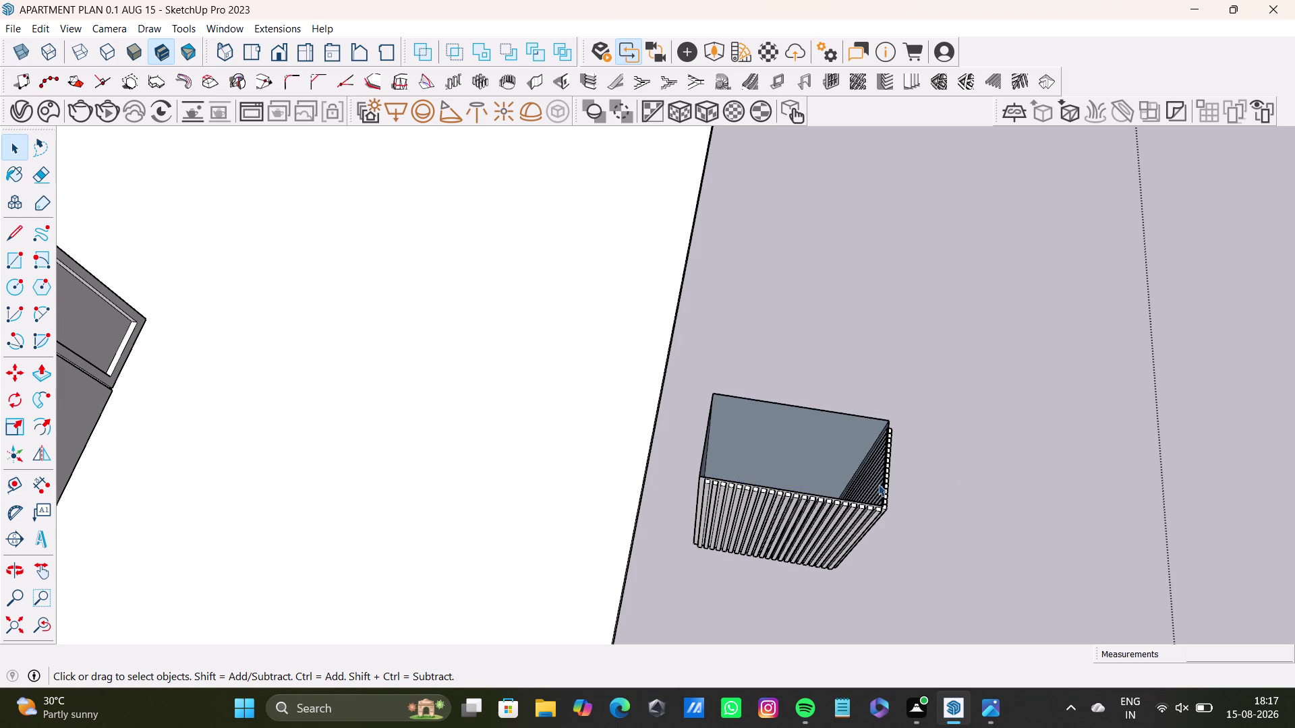
scroll(up, 3)
middle_drag(844, 491, 790, 557)
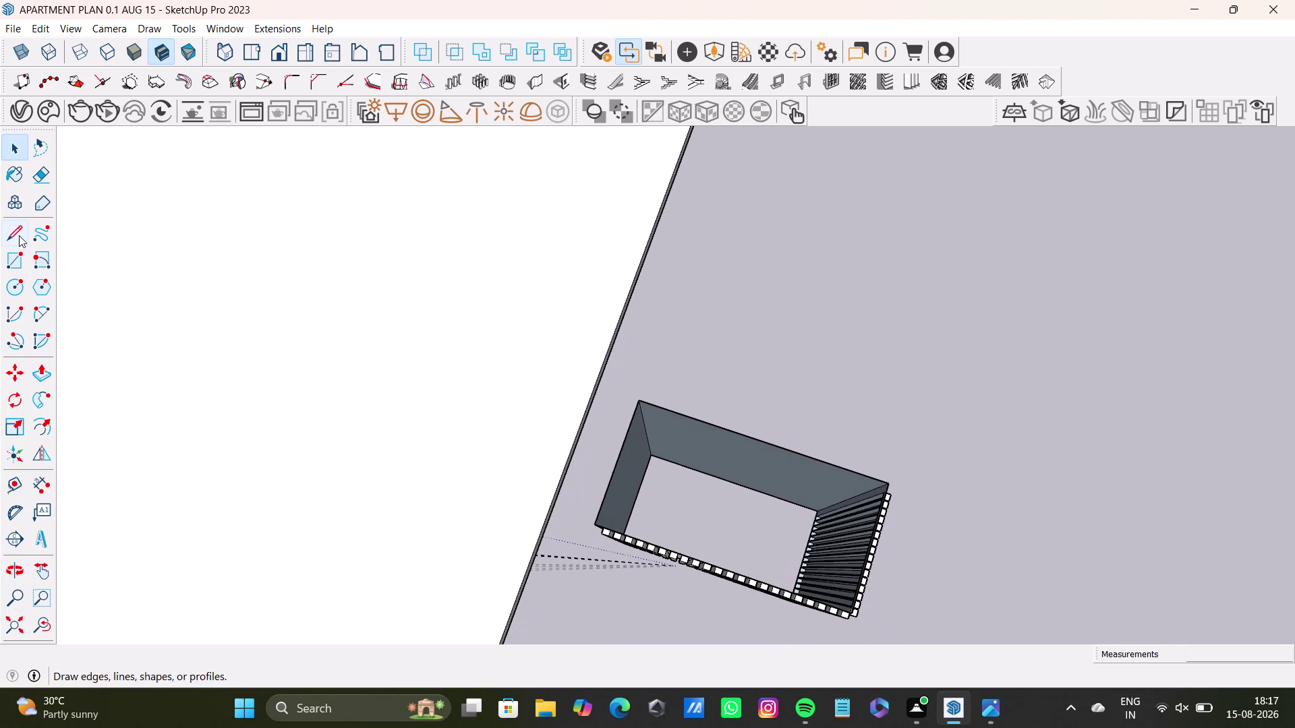
click(16, 254)
scroll(up, 3)
click(642, 397)
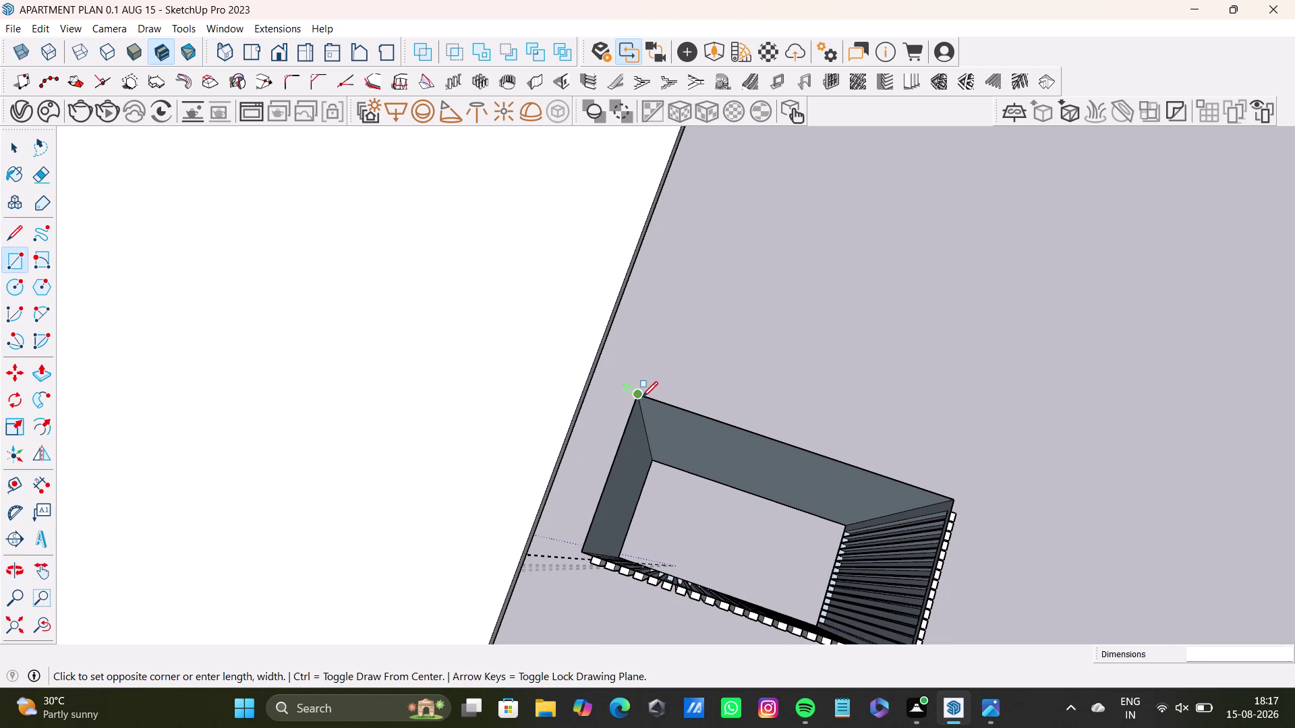
scroll(down, 3)
middle_drag(880, 623, 883, 472)
scroll(up, 3)
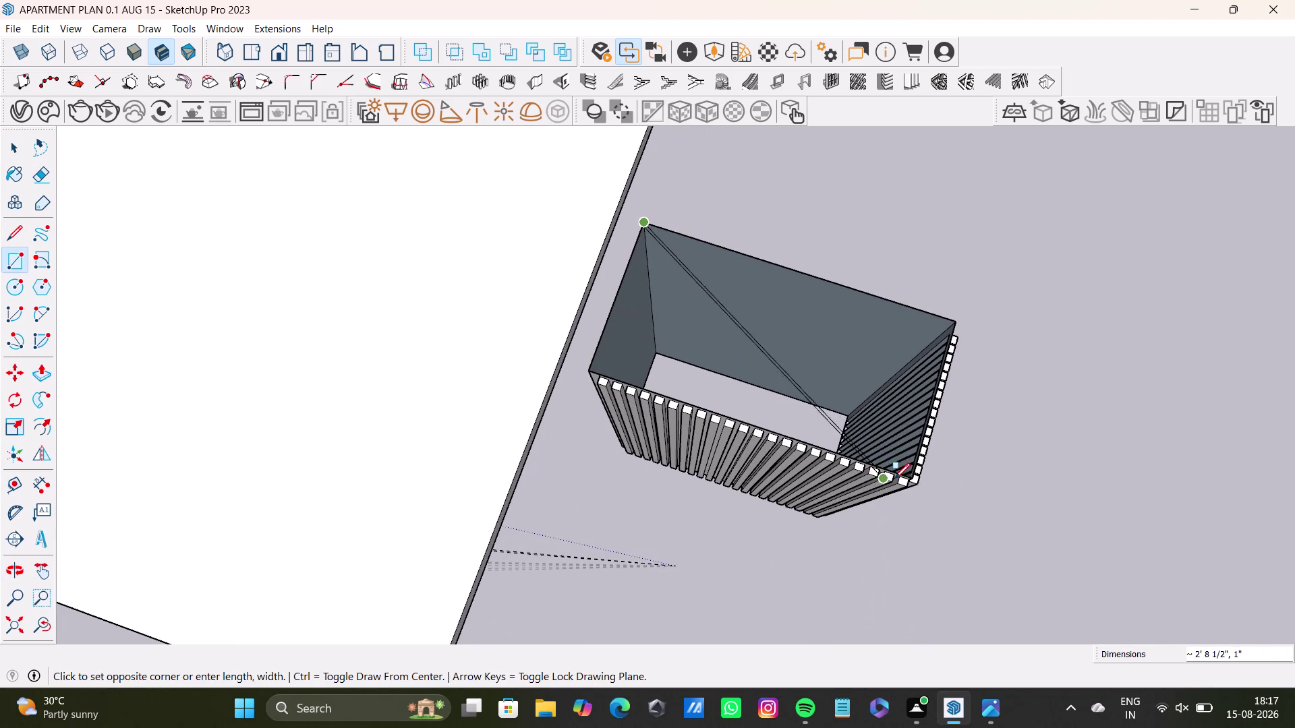
key(Up)
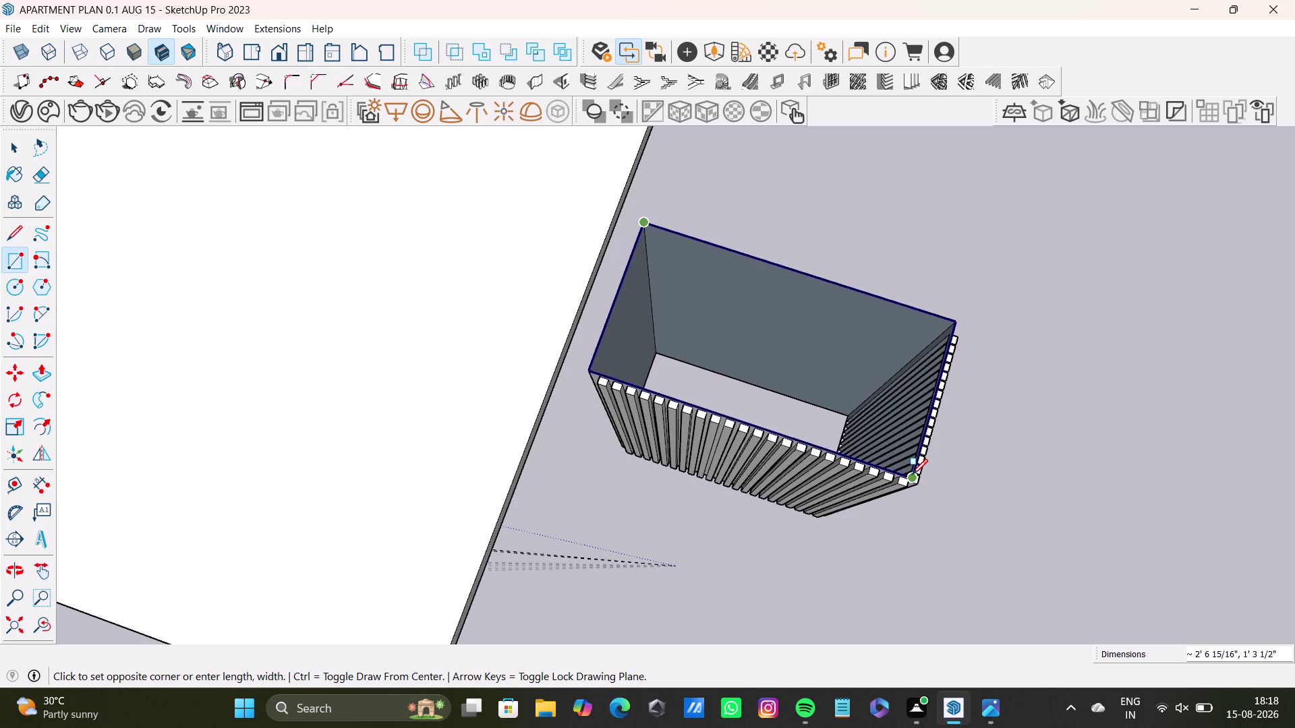
click(913, 477)
key(space)
middle_drag(742, 488, 858, 320)
scroll(up, 3)
middle_drag(787, 424, 788, 310)
scroll(up, 3)
scroll(up, 3)
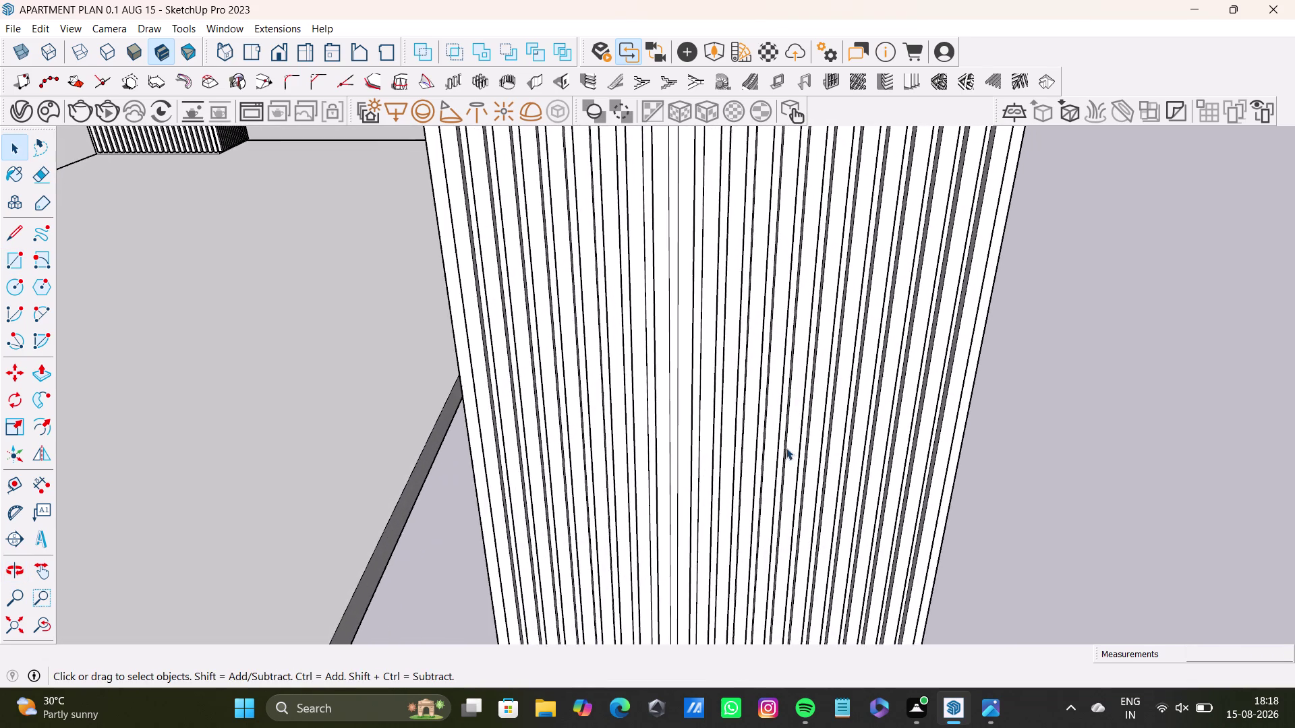
scroll(down, 3)
middle_drag(793, 509, 785, 540)
middle_drag(805, 558, 801, 401)
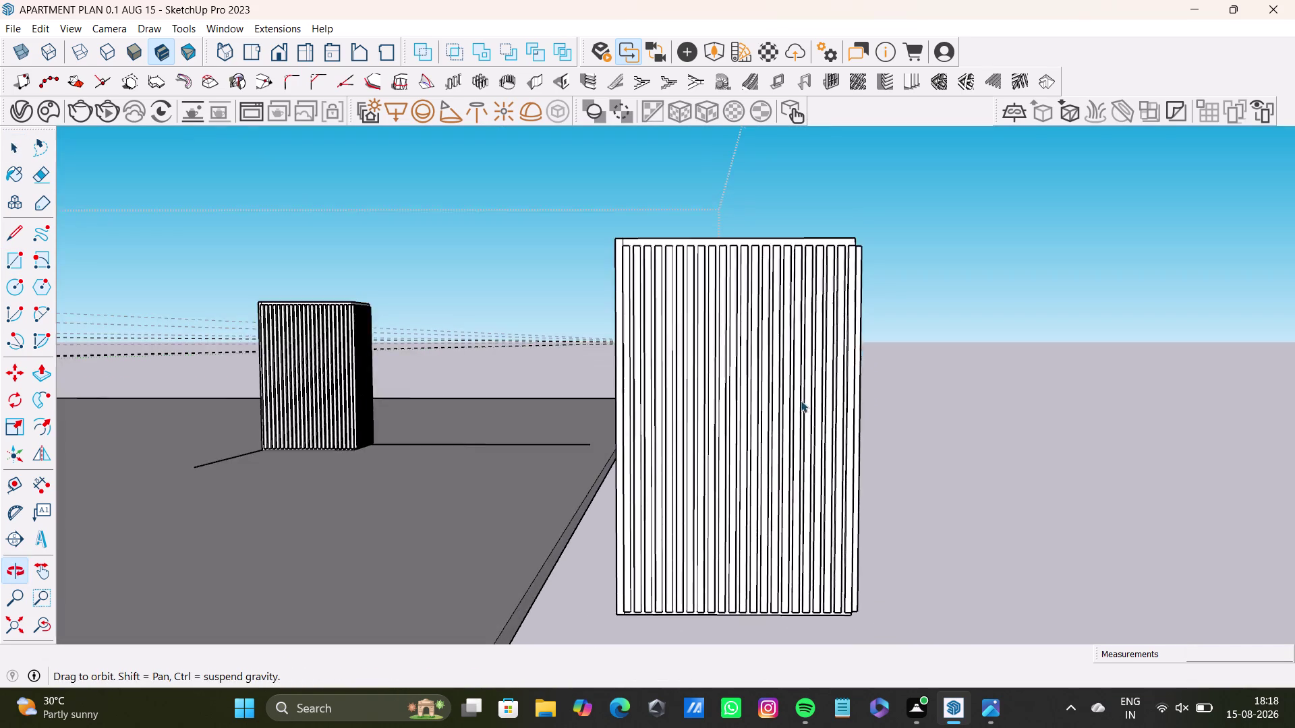
scroll(down, 3)
middle_drag(814, 556, 815, 423)
scroll(up, 3)
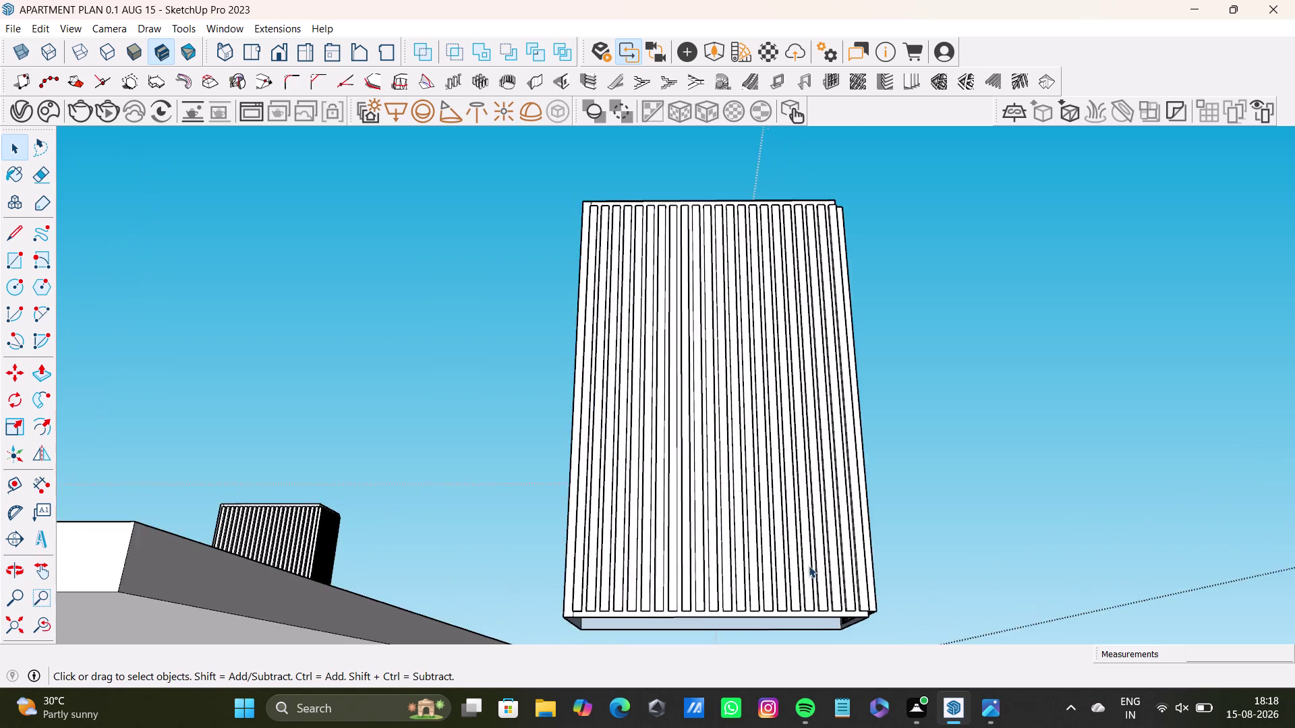
scroll(up, 3)
middle_drag(806, 570, 852, 371)
middle_drag(823, 450, 823, 408)
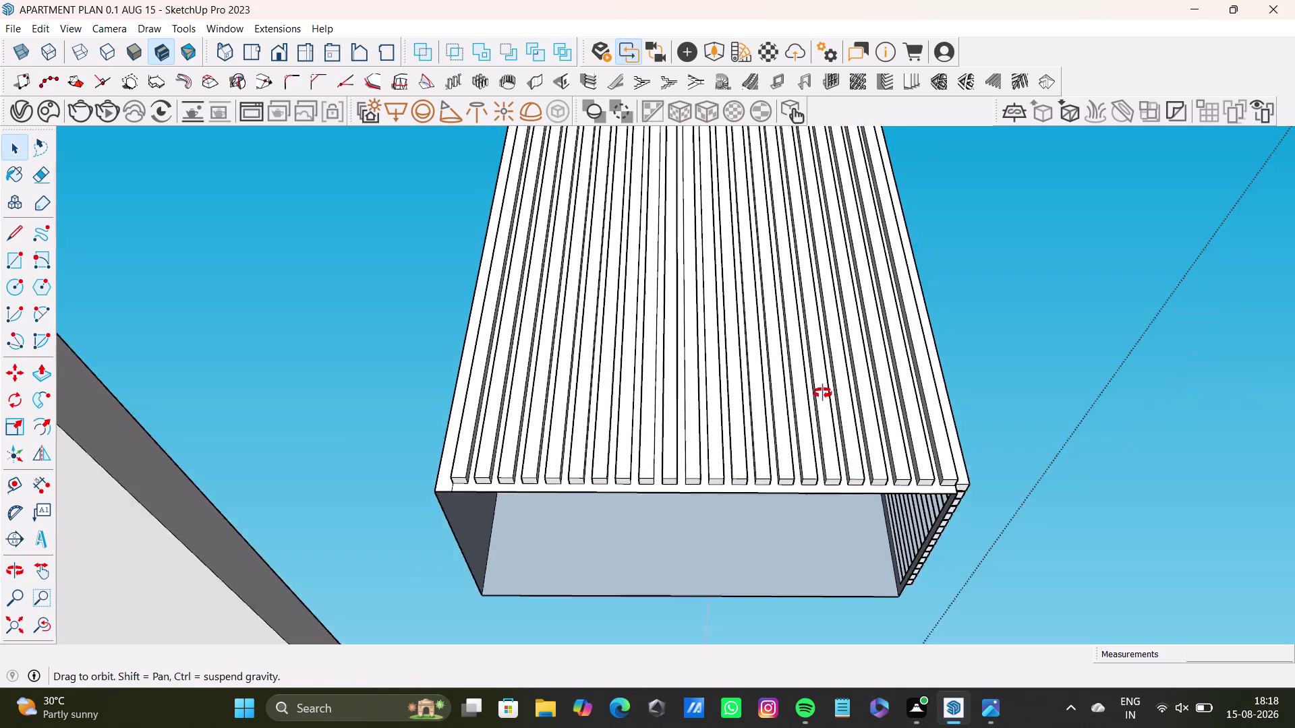
middle_drag(823, 408, 832, 334)
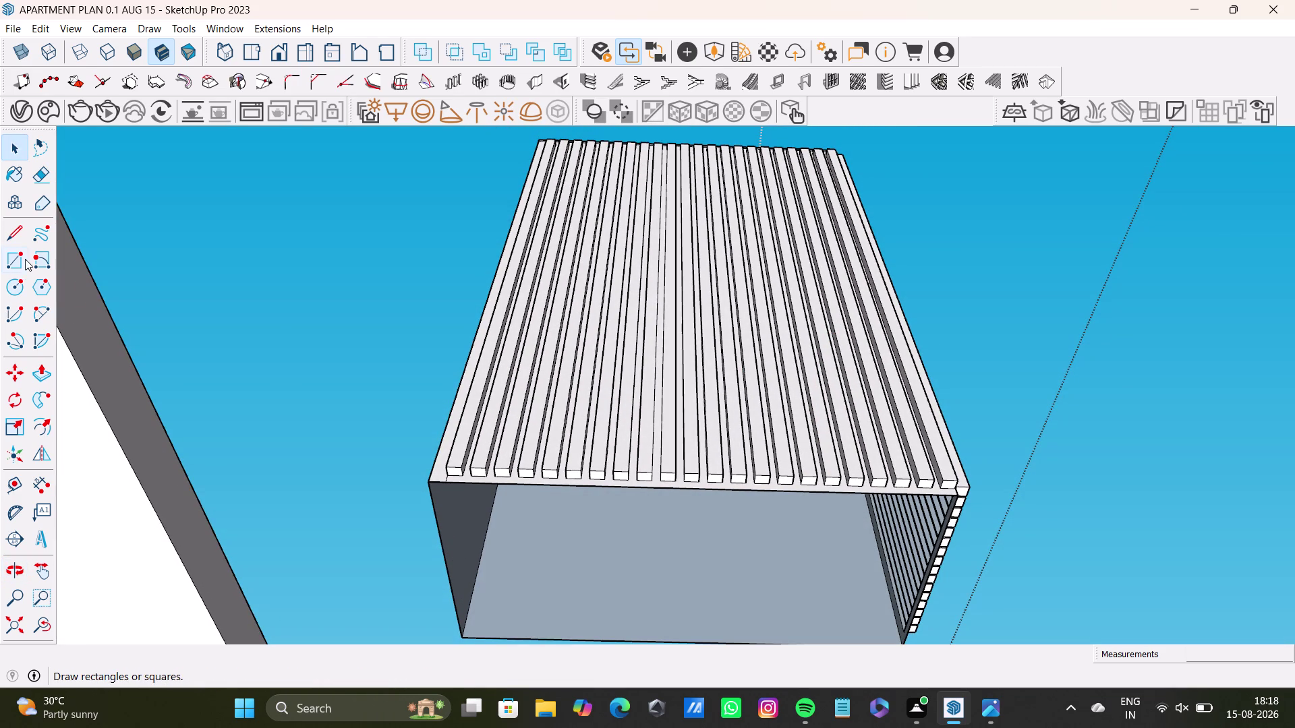
Draw a corner-to-corner rectangle across the cabinet's open end to cap it.
drag(15, 253, 24, 257)
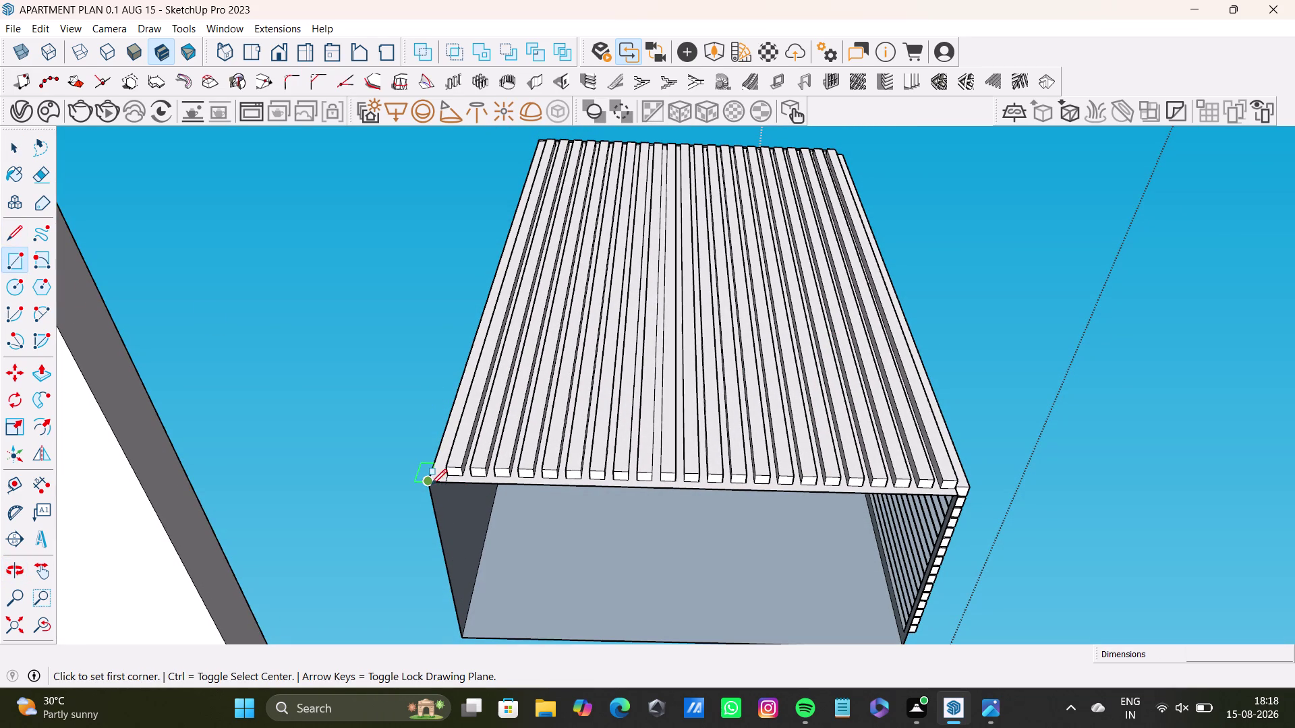
click(431, 485)
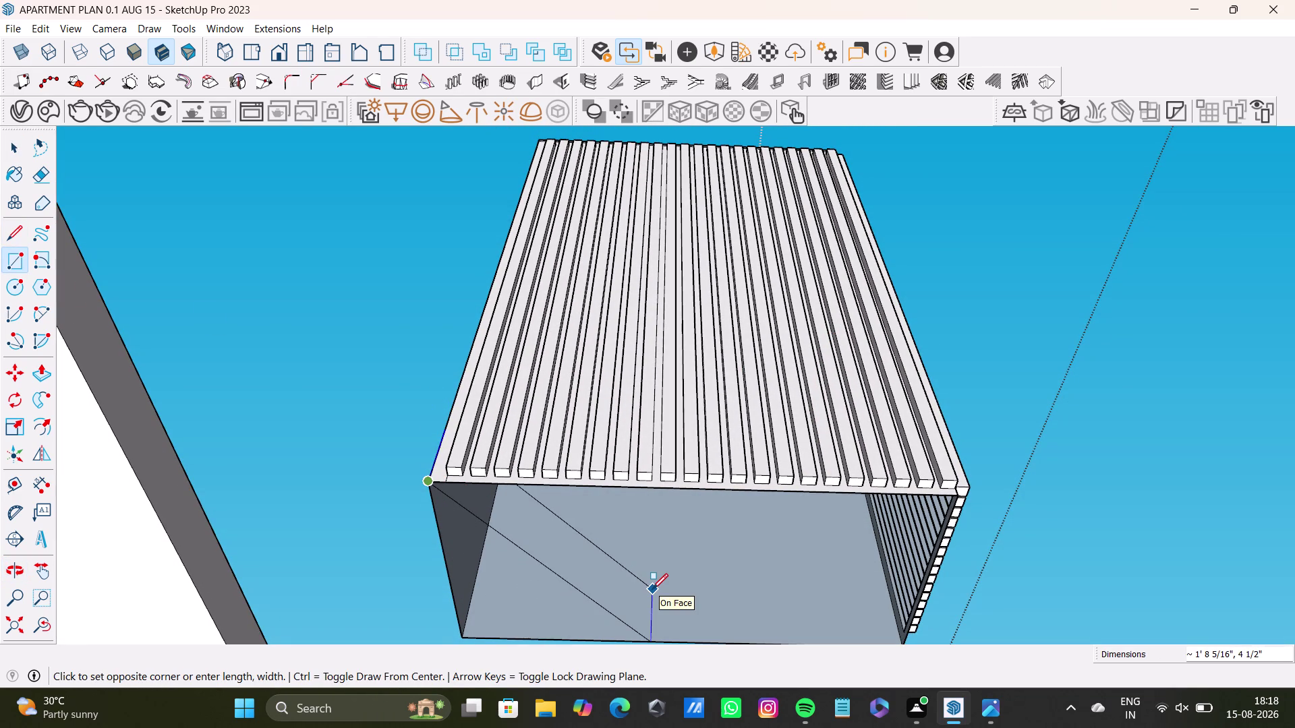
scroll(down, 3)
scroll(down, 3)
middle_drag(759, 563, 646, 528)
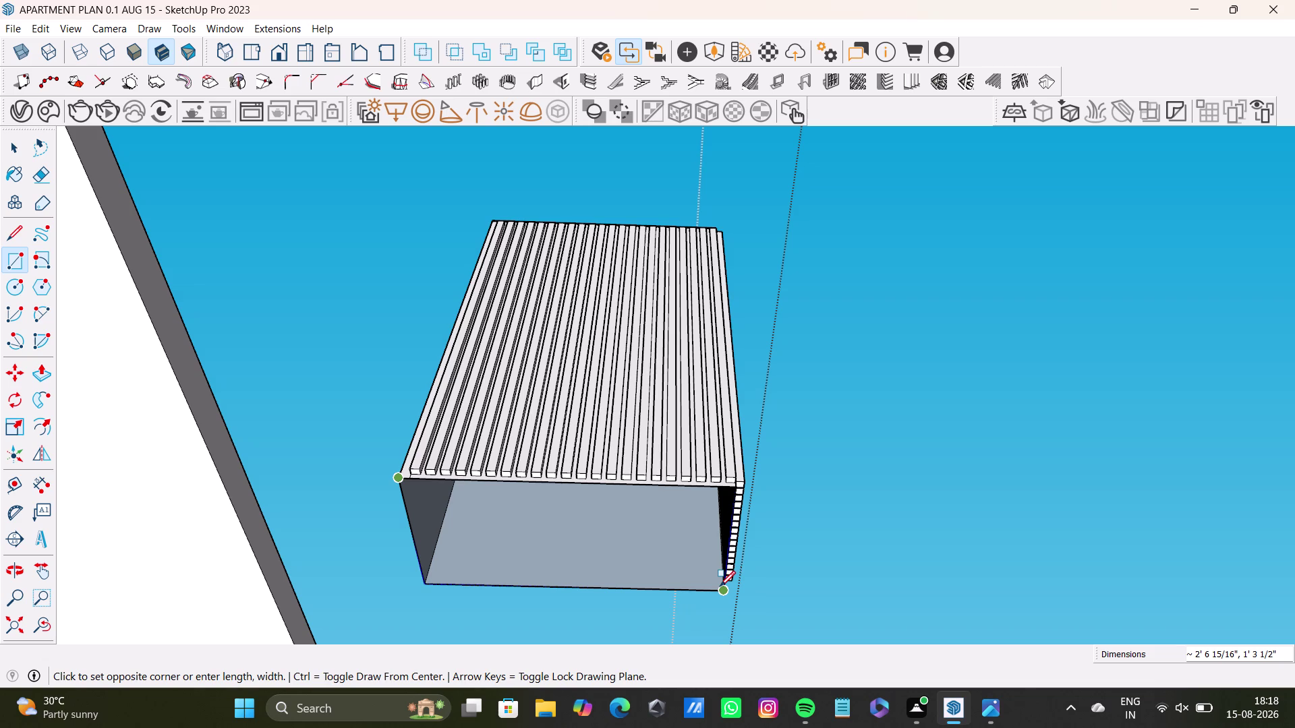
scroll(up, 3)
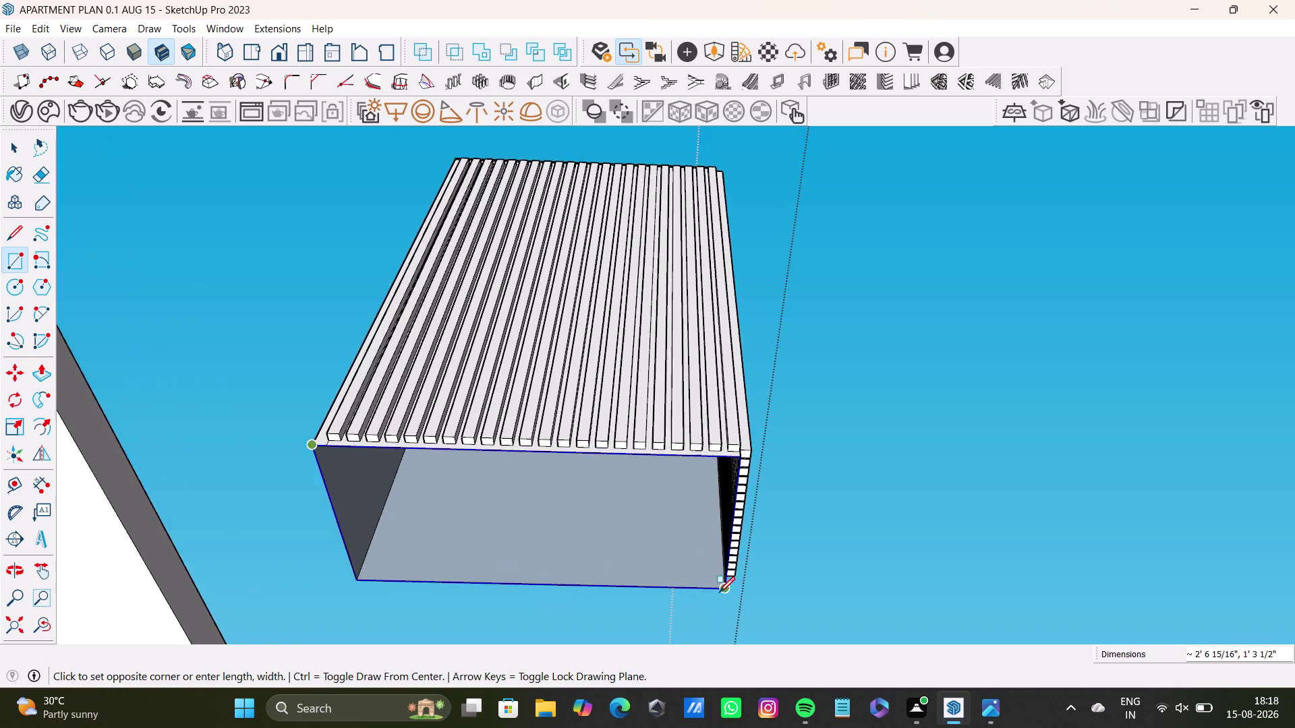
scroll(up, 3)
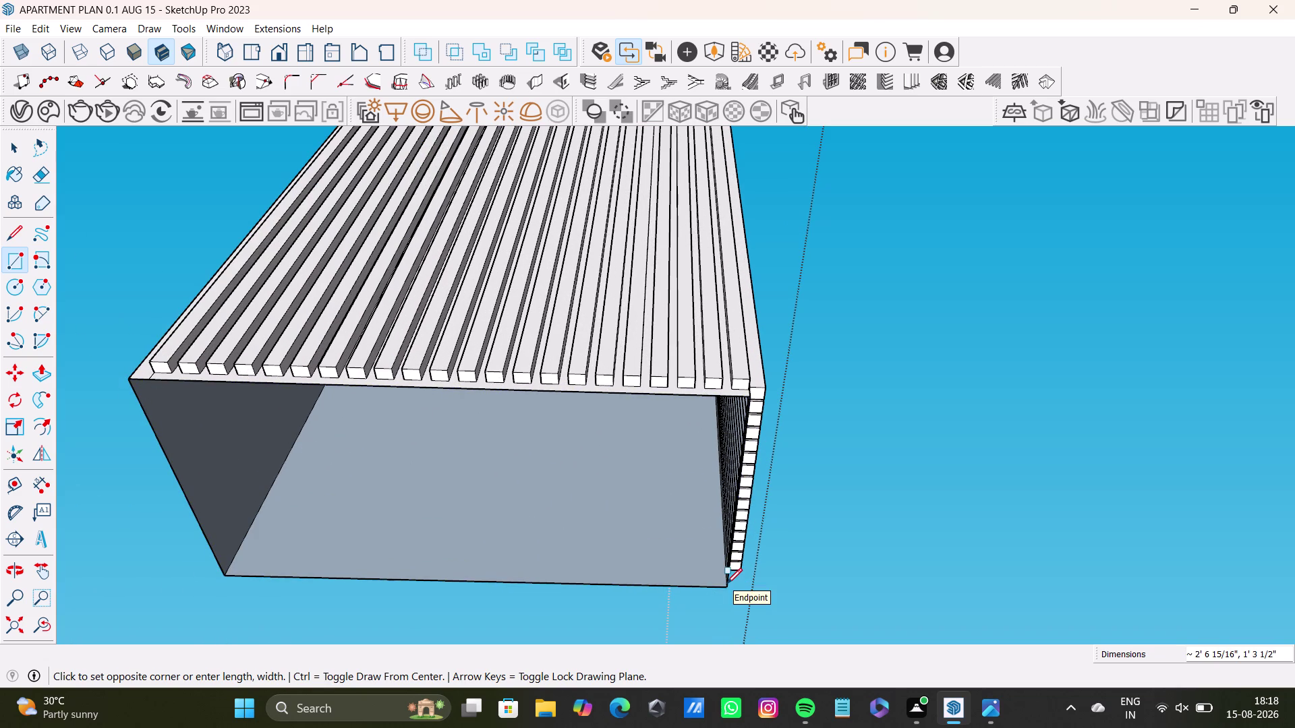
click(726, 584)
scroll(down, 3)
scroll(down, 3)
middle_drag(627, 394, 626, 727)
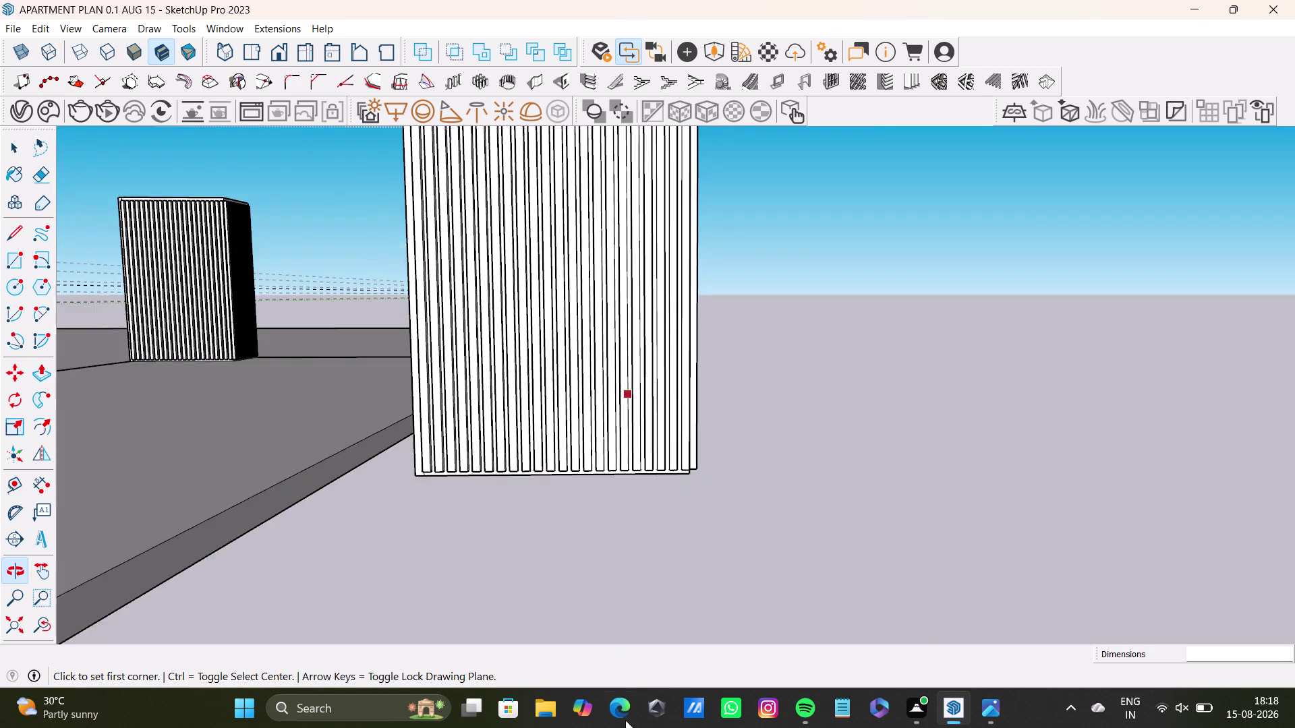
scroll(down, 3)
middle_drag(582, 401, 579, 587)
scroll(up, 3)
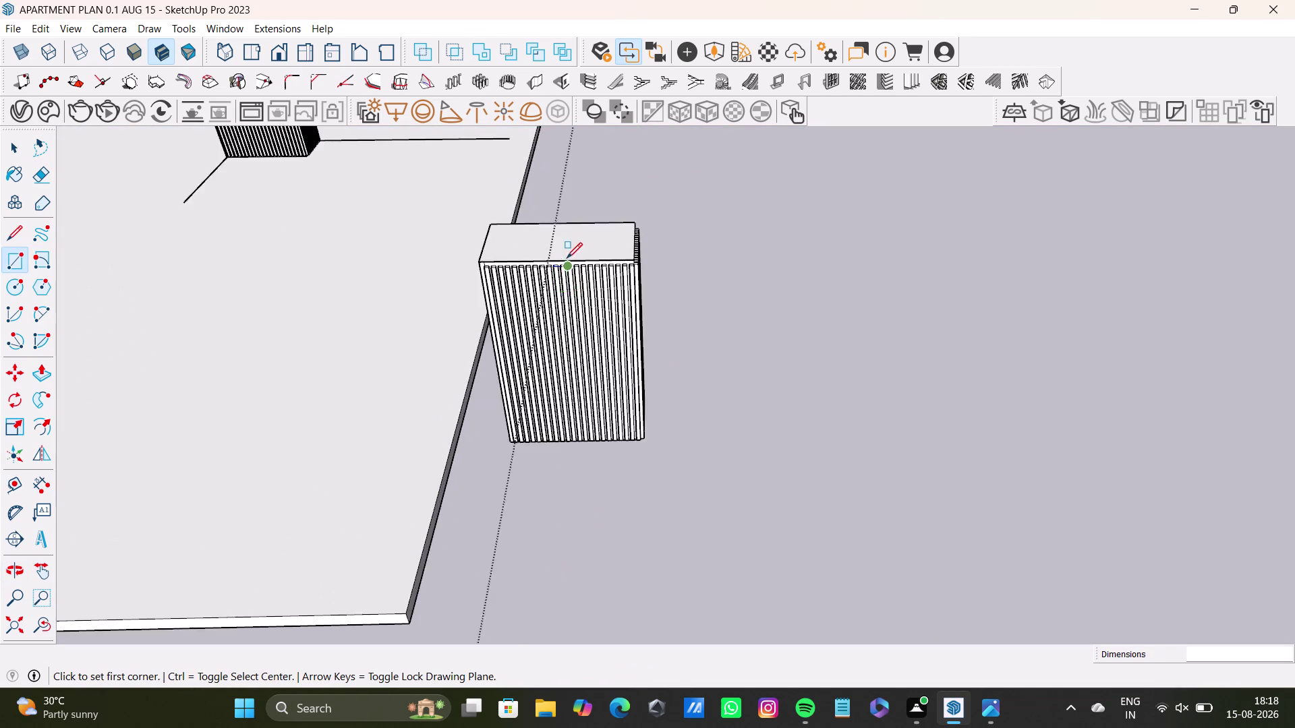
scroll(up, 3)
key(space)
scroll(down, 3)
middle_drag(503, 272, 802, 413)
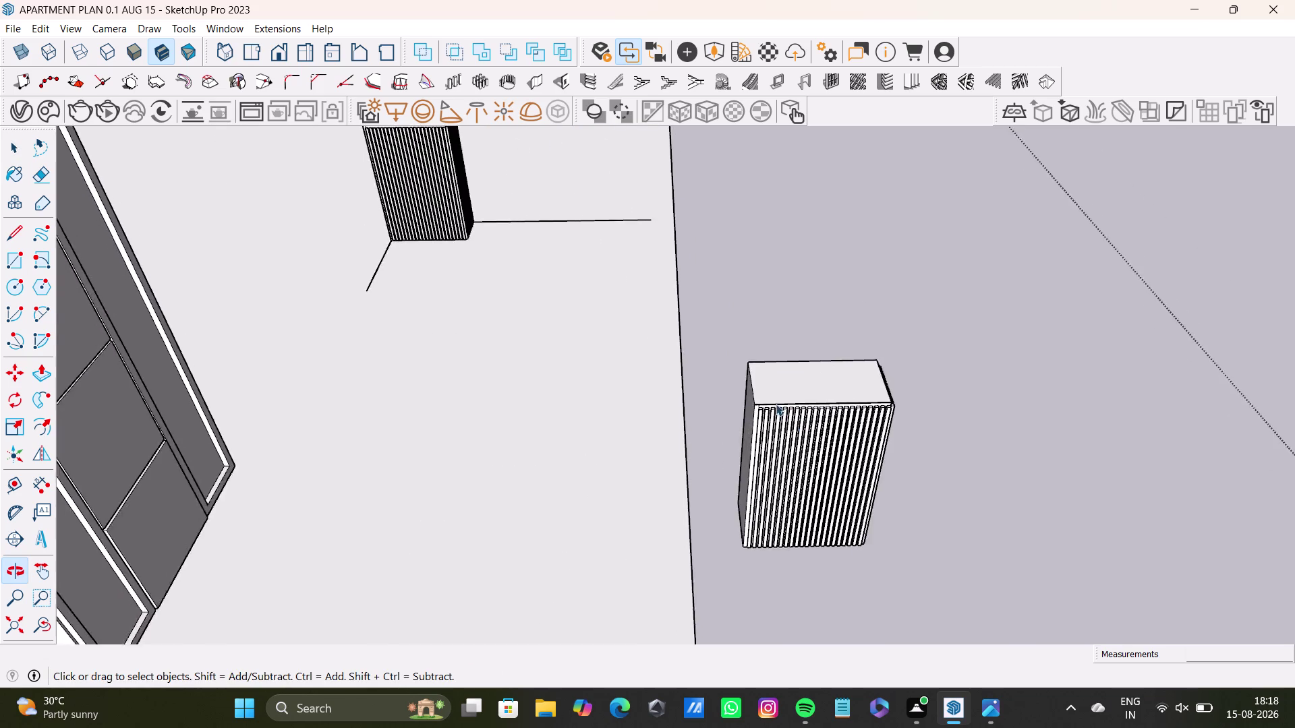
scroll(down, 3)
middle_drag(661, 397, 398, 541)
middle_drag(427, 424, 732, 517)
middle_drag(662, 542, 424, 555)
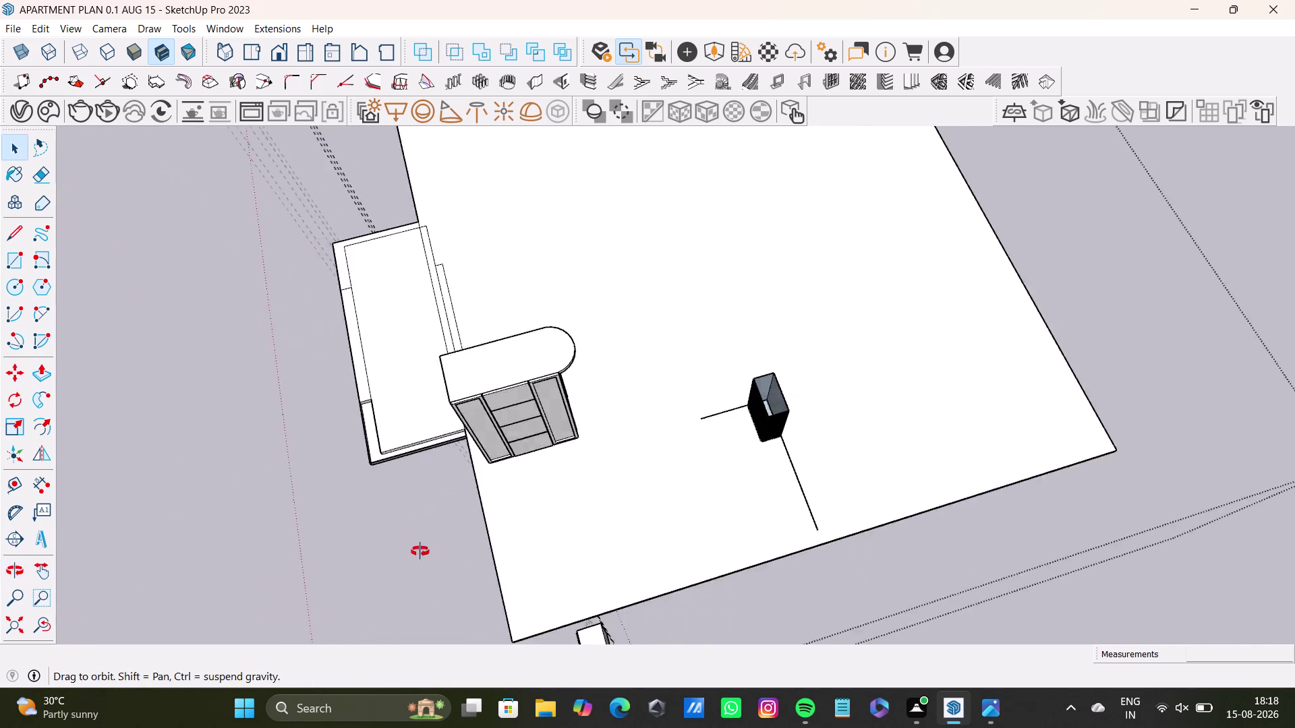
middle_drag(424, 554, 417, 537)
middle_drag(525, 421, 628, 530)
double_click(645, 460)
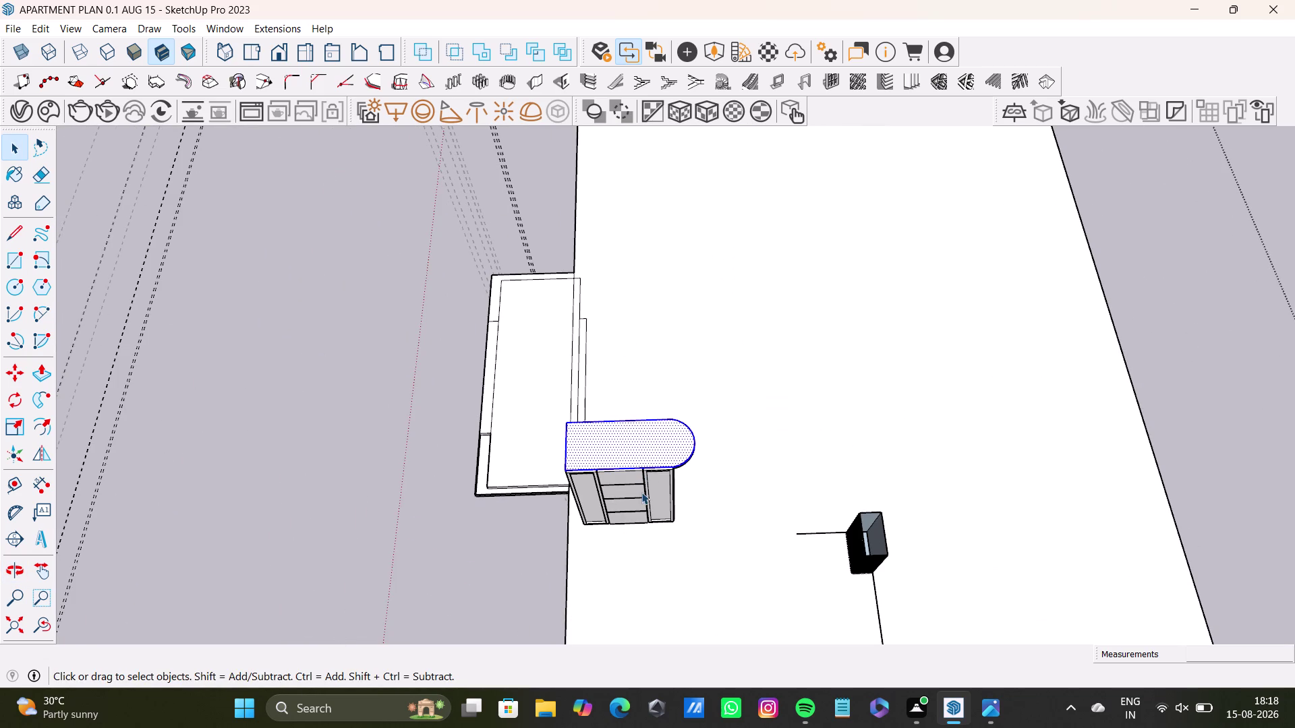
drag(547, 398, 743, 588)
drag(557, 405, 696, 477)
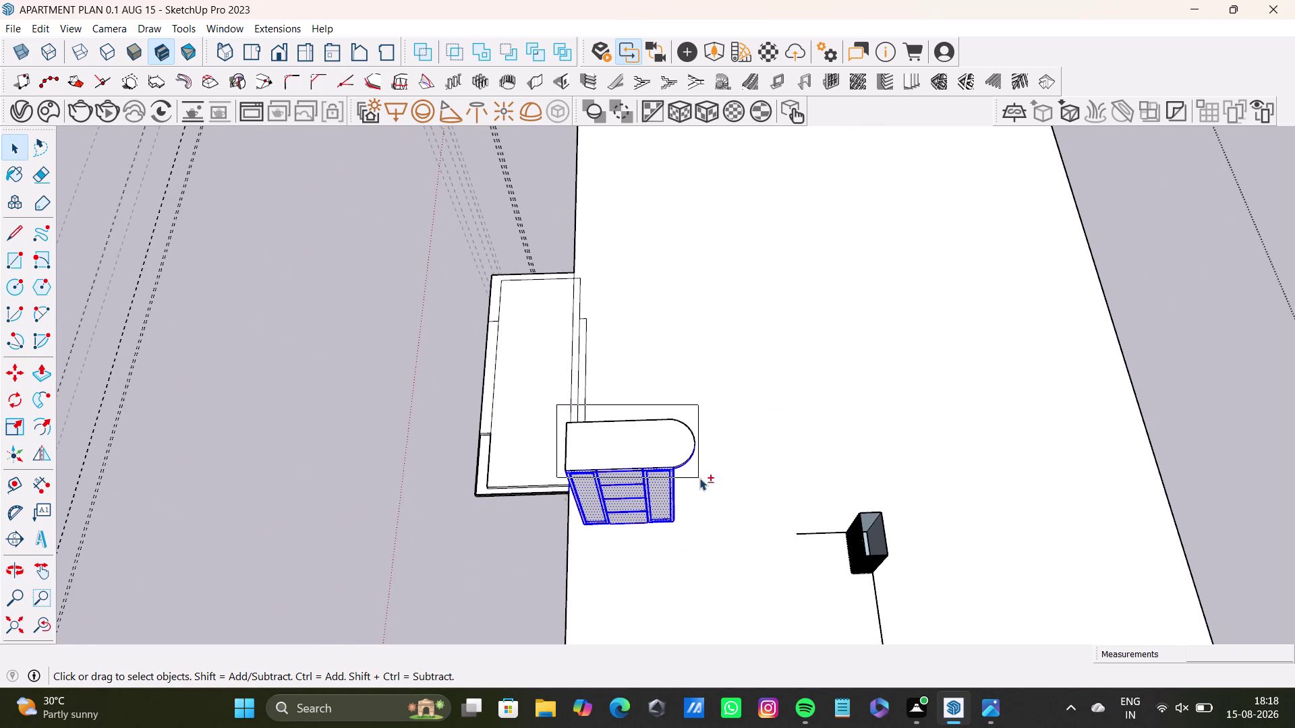
drag(696, 476, 747, 500)
scroll(up, 3)
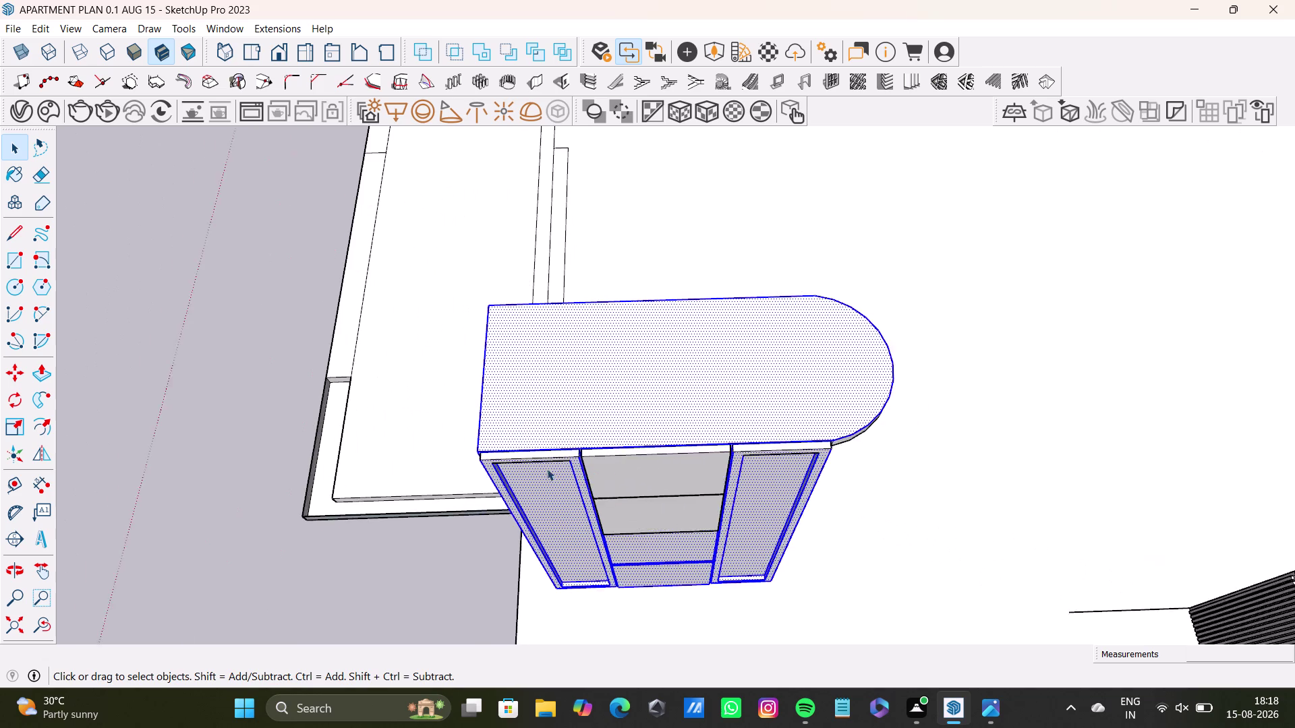
scroll(up, 3)
click(546, 459)
double_click(549, 457)
drag(555, 454, 571, 450)
click(594, 446)
drag(624, 463, 634, 464)
triple_click(635, 463)
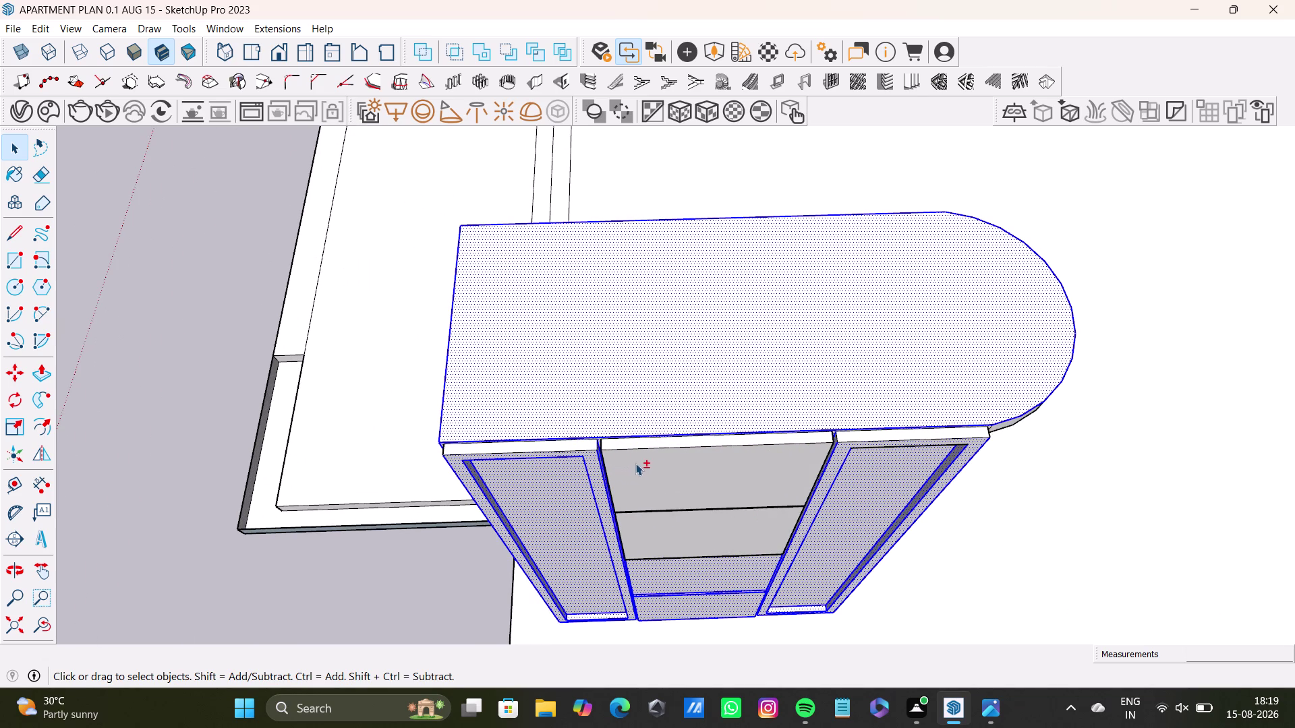
scroll(down, 3)
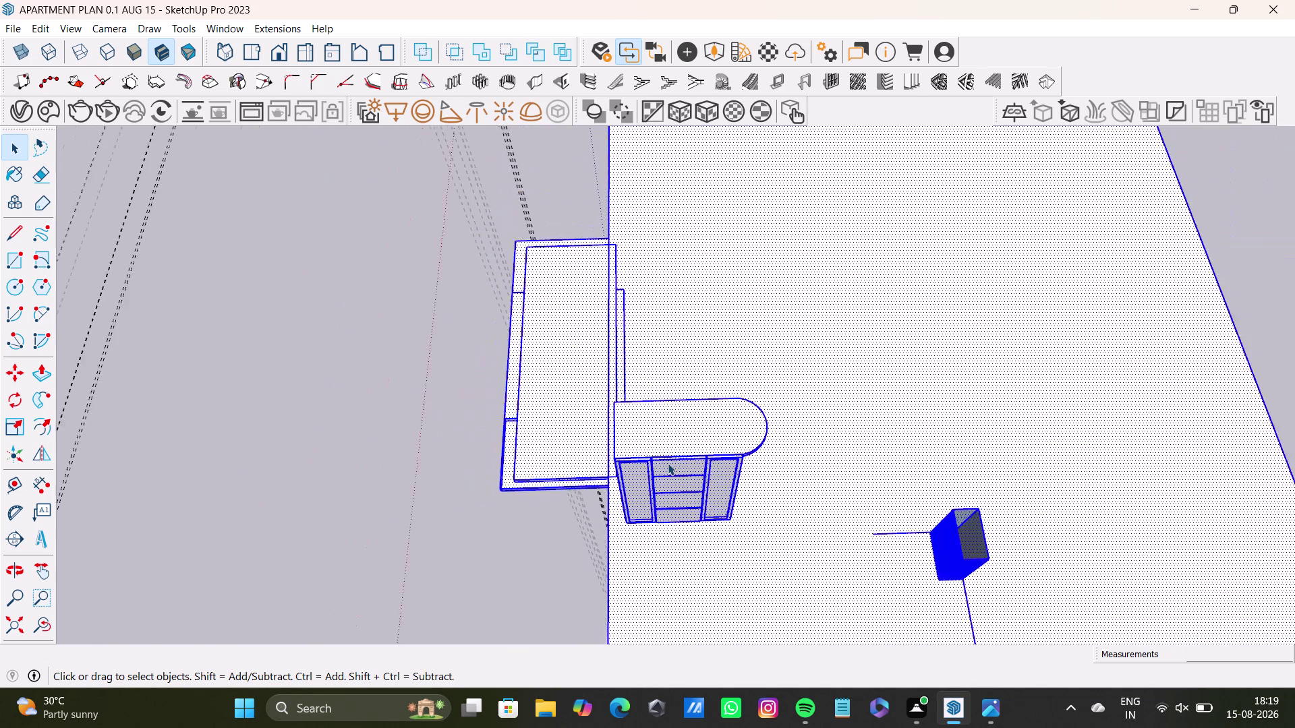
scroll(down, 3)
click(841, 455)
scroll(up, 3)
middle_drag(824, 514, 469, 516)
scroll(up, 3)
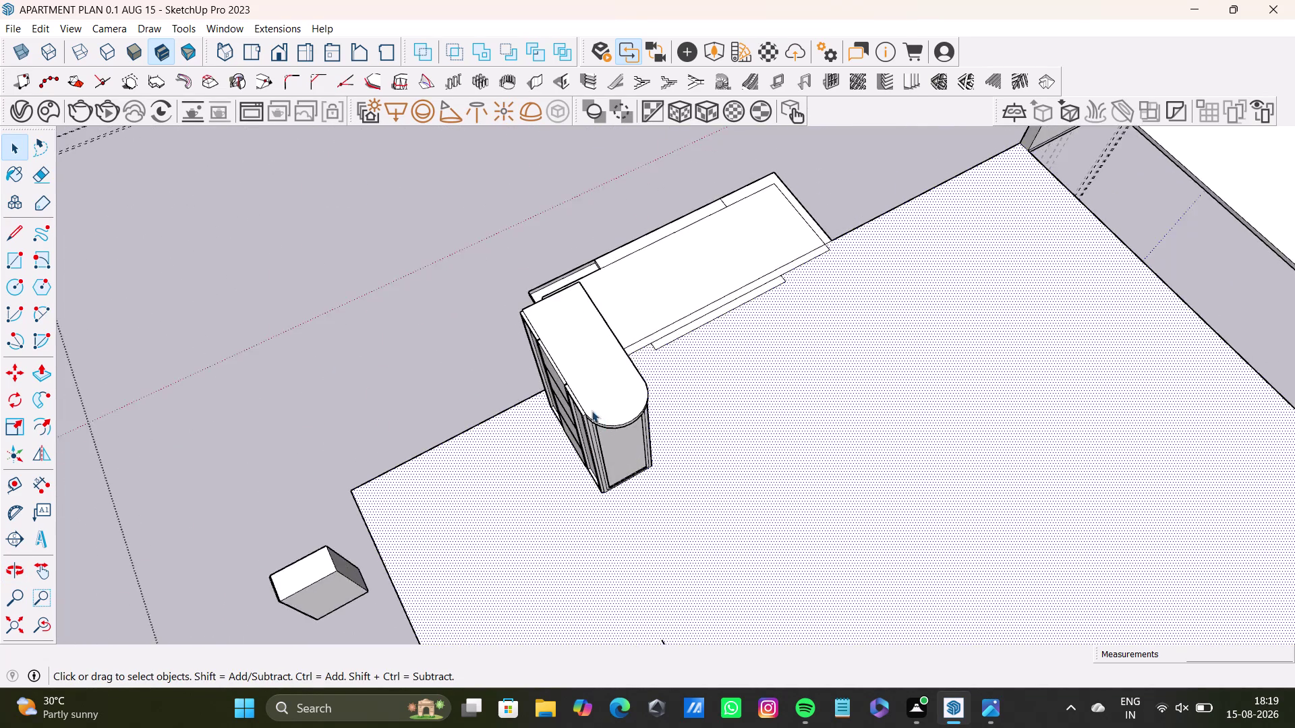
scroll(up, 3)
drag(483, 262, 702, 561)
middle_drag(652, 519, 561, 288)
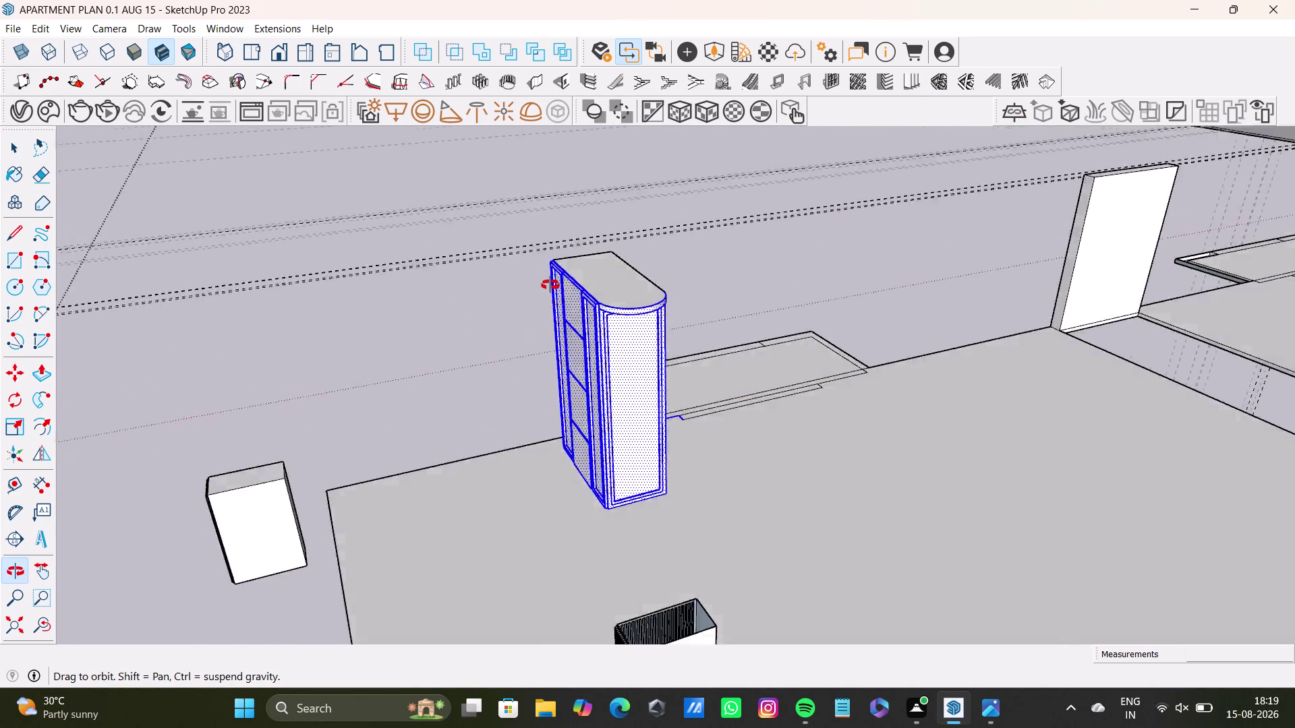
middle_drag(561, 287, 208, 303)
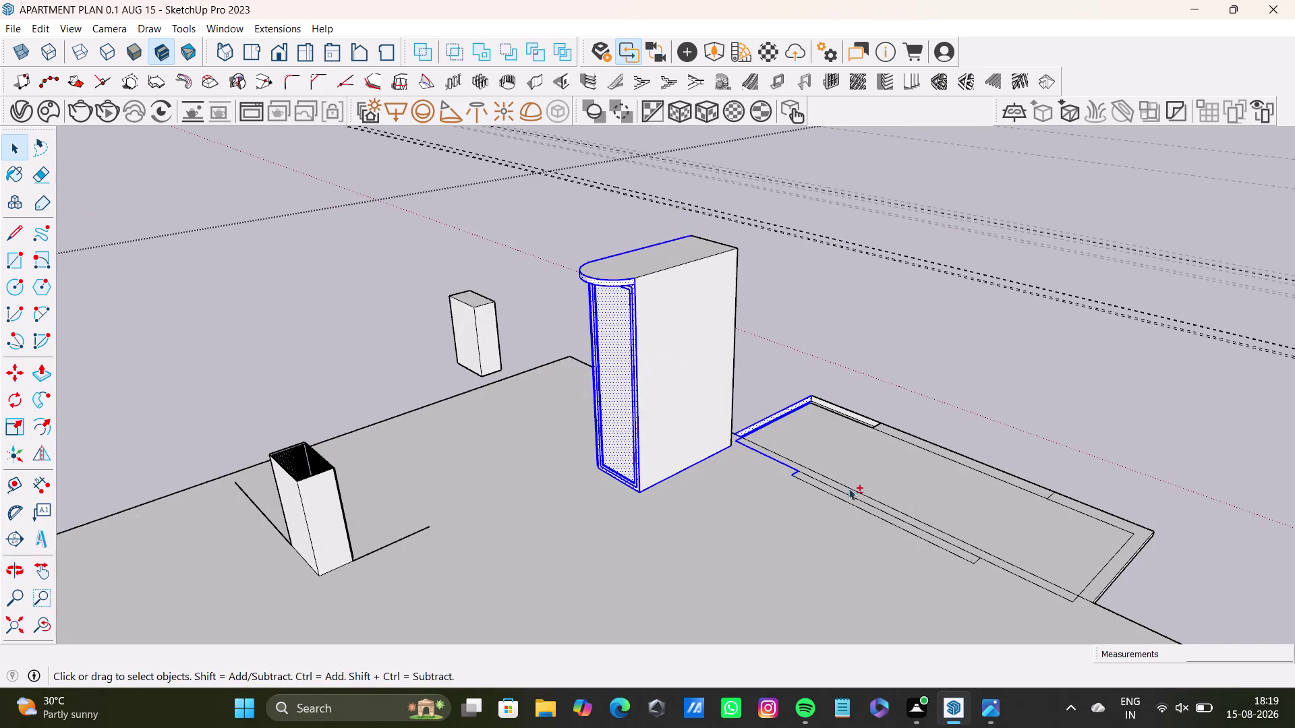
scroll(up, 3)
click(625, 382)
click(544, 321)
click(552, 303)
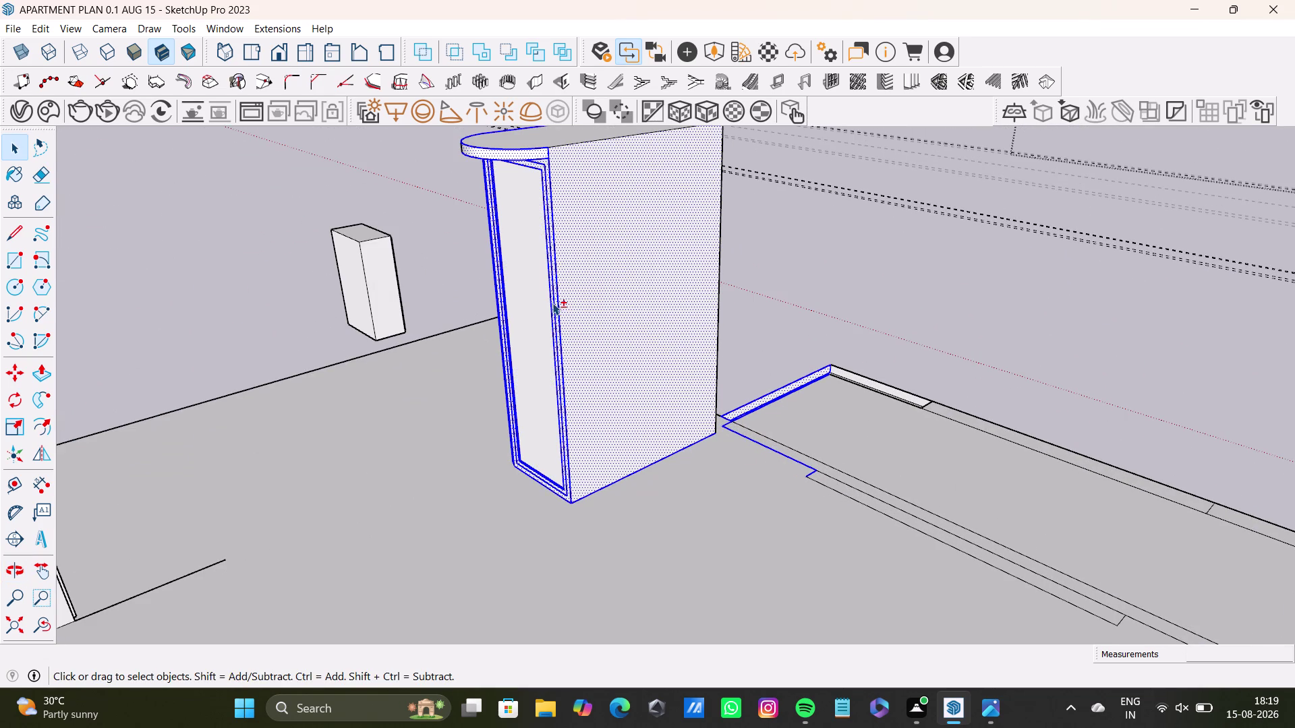
click(557, 210)
click(603, 196)
click(531, 224)
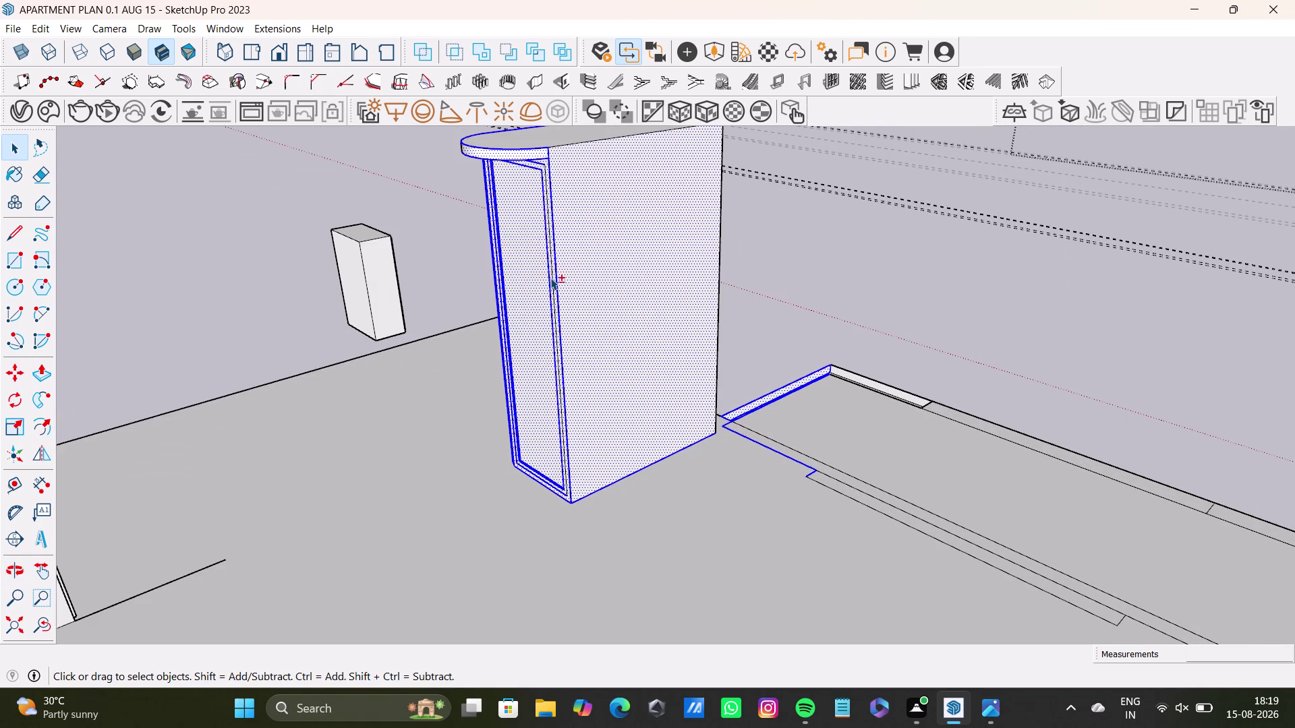
middle_drag(552, 278, 535, 467)
scroll(up, 3)
click(594, 303)
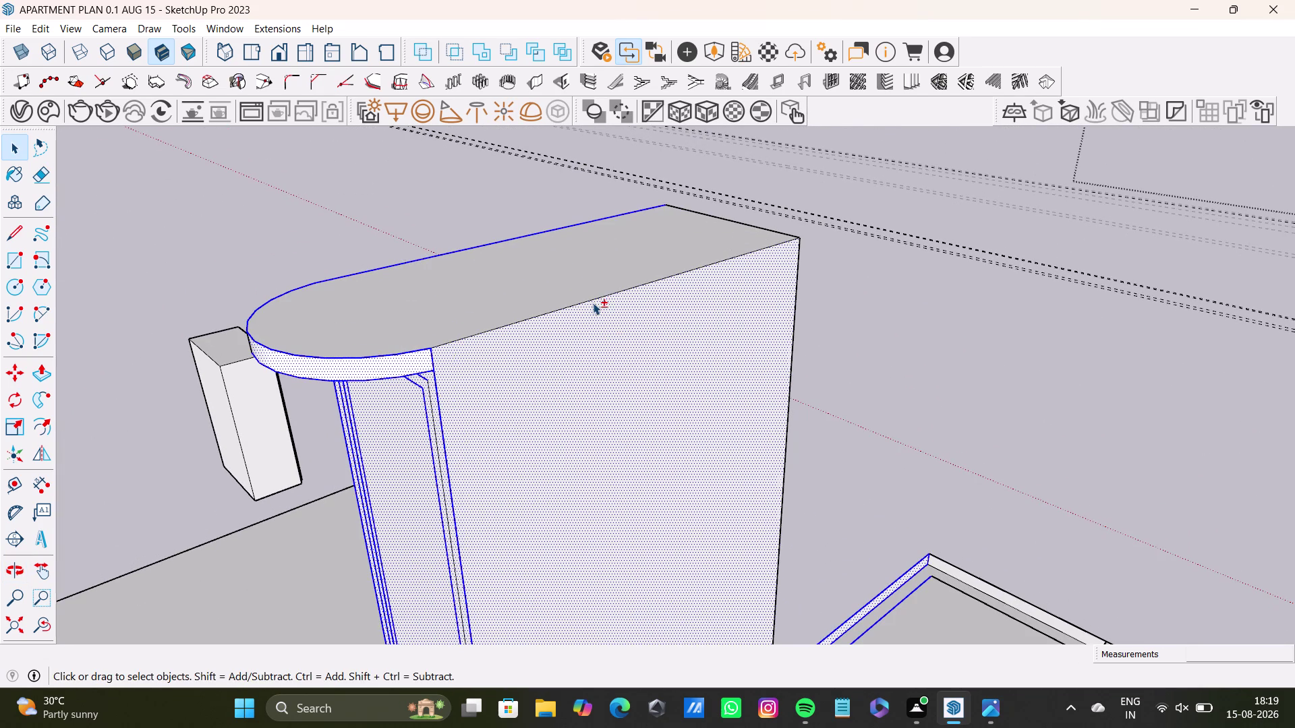
click(592, 301)
click(774, 232)
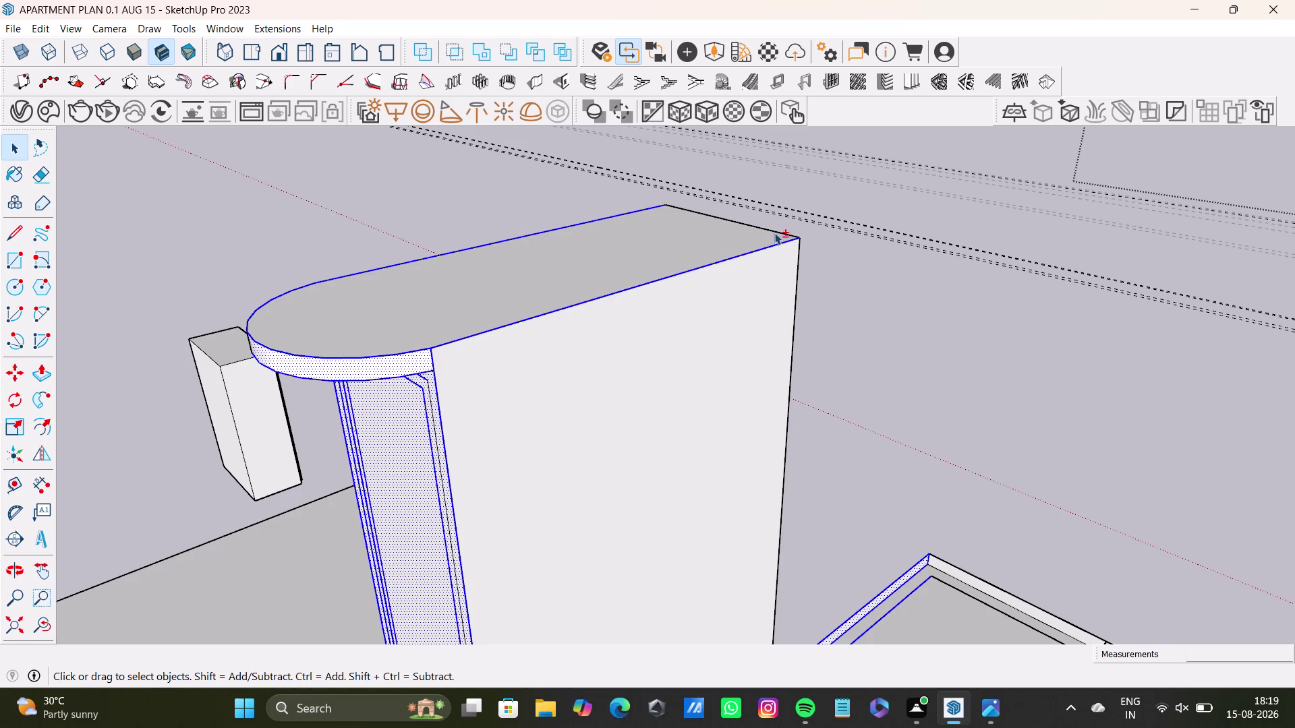
click(796, 274)
click(762, 303)
scroll(down, 3)
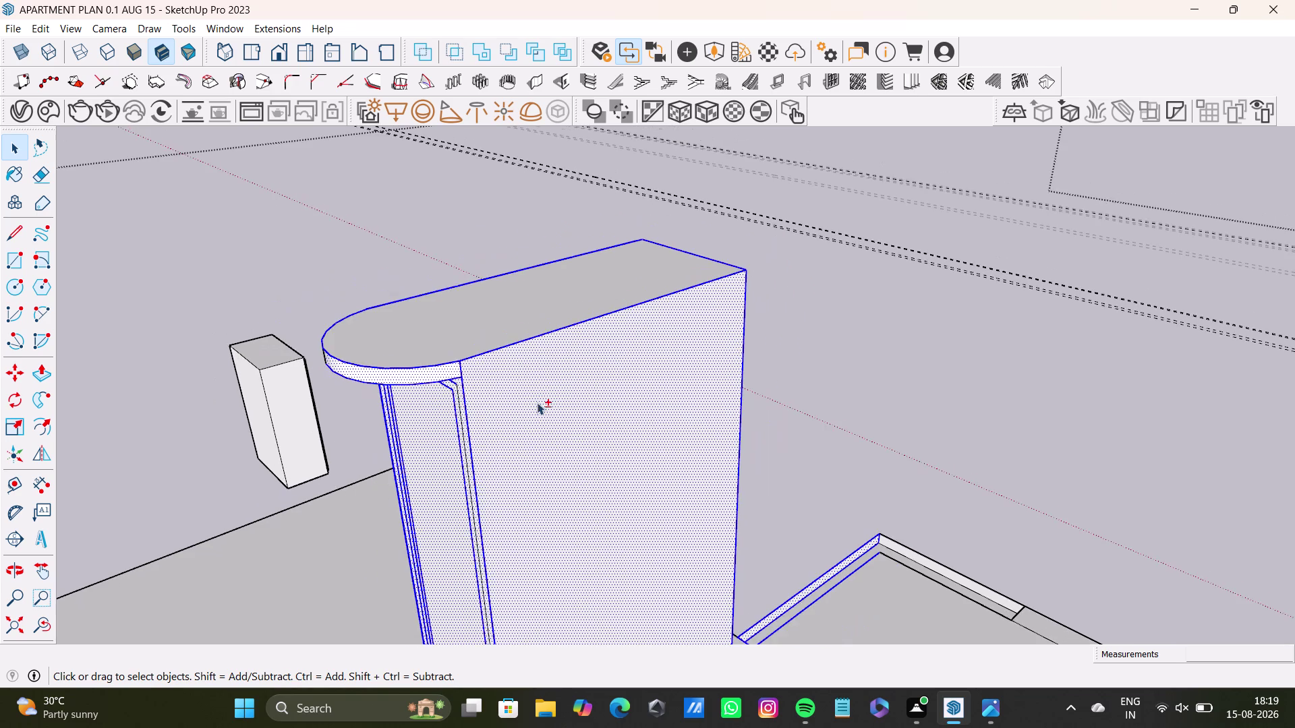
middle_drag(535, 414, 665, 303)
middle_drag(543, 298, 547, 388)
middle_drag(505, 375, 733, 312)
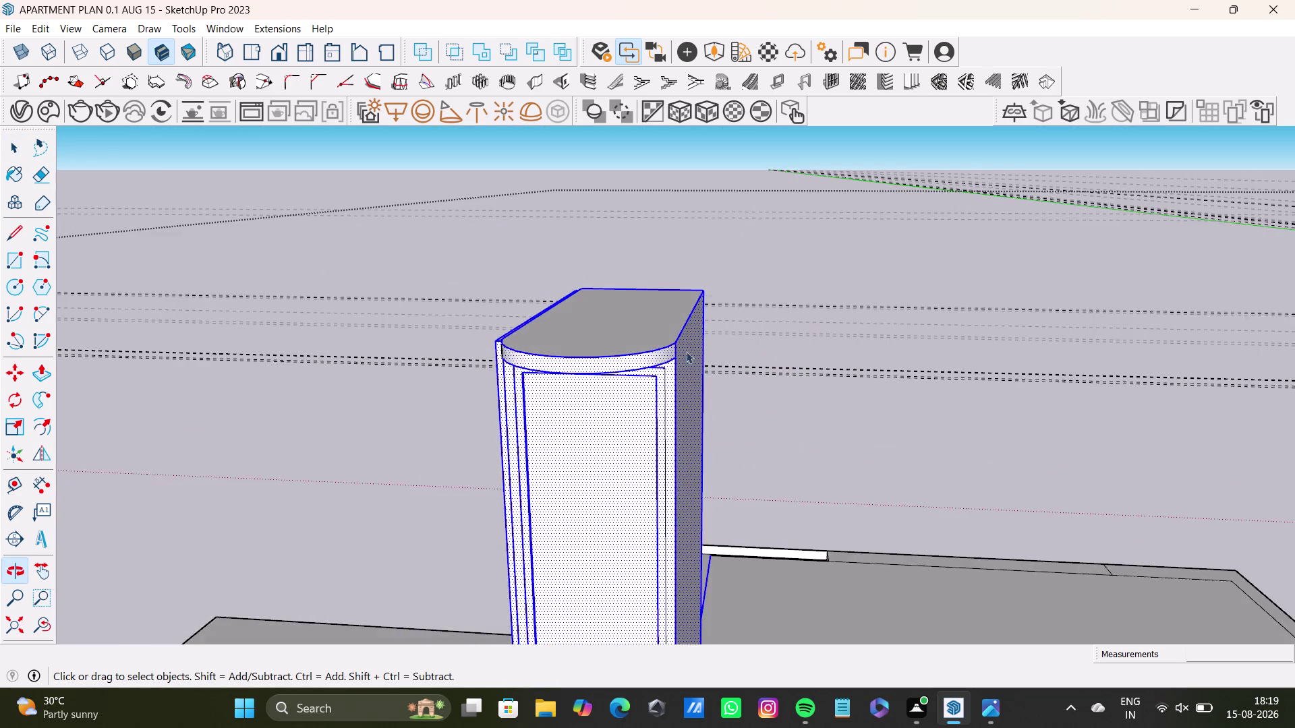
scroll(up, 3)
middle_drag(619, 376, 536, 240)
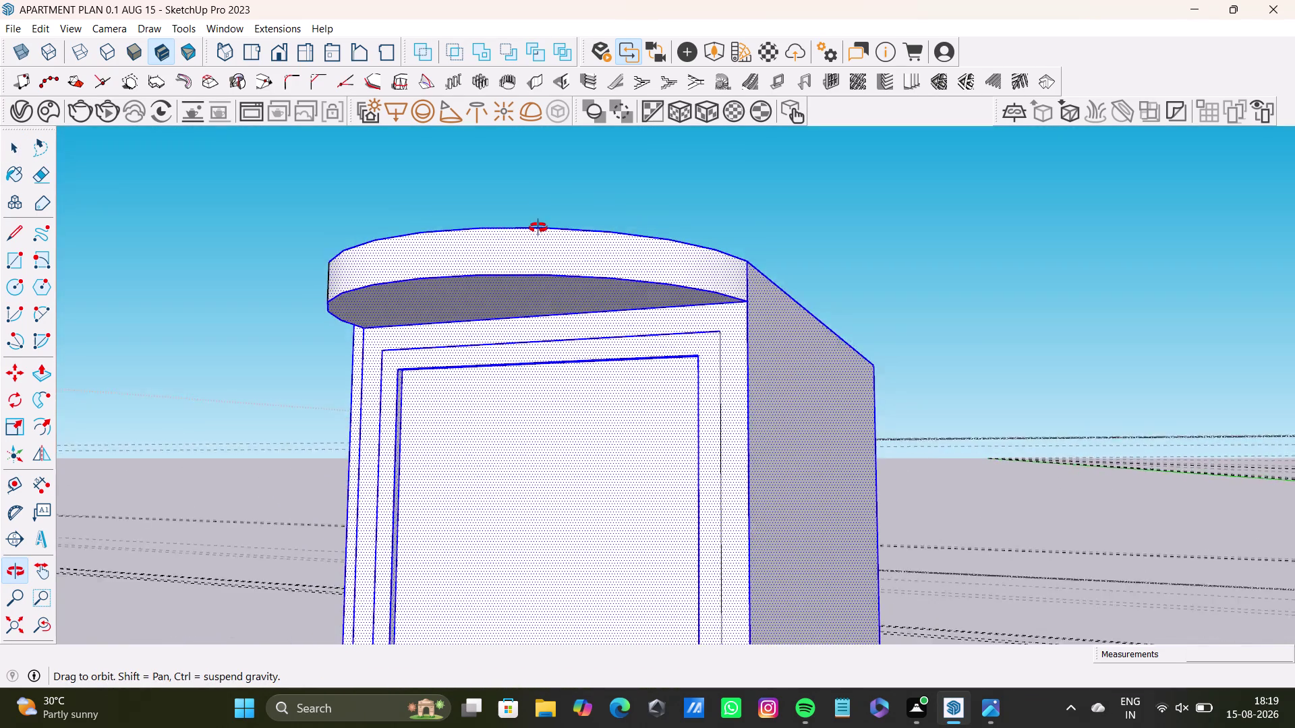
middle_drag(536, 239, 540, 205)
scroll(up, 3)
click(723, 454)
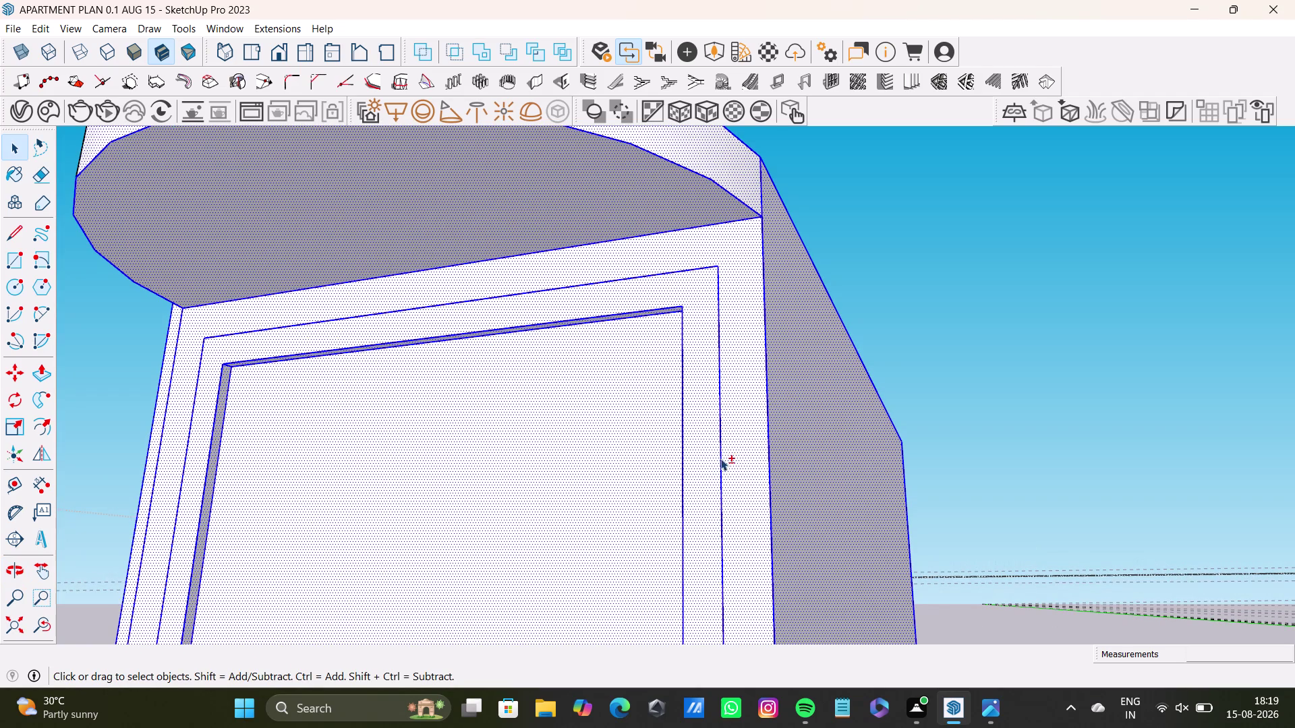
scroll(down, 3)
middle_drag(498, 492, 1072, 634)
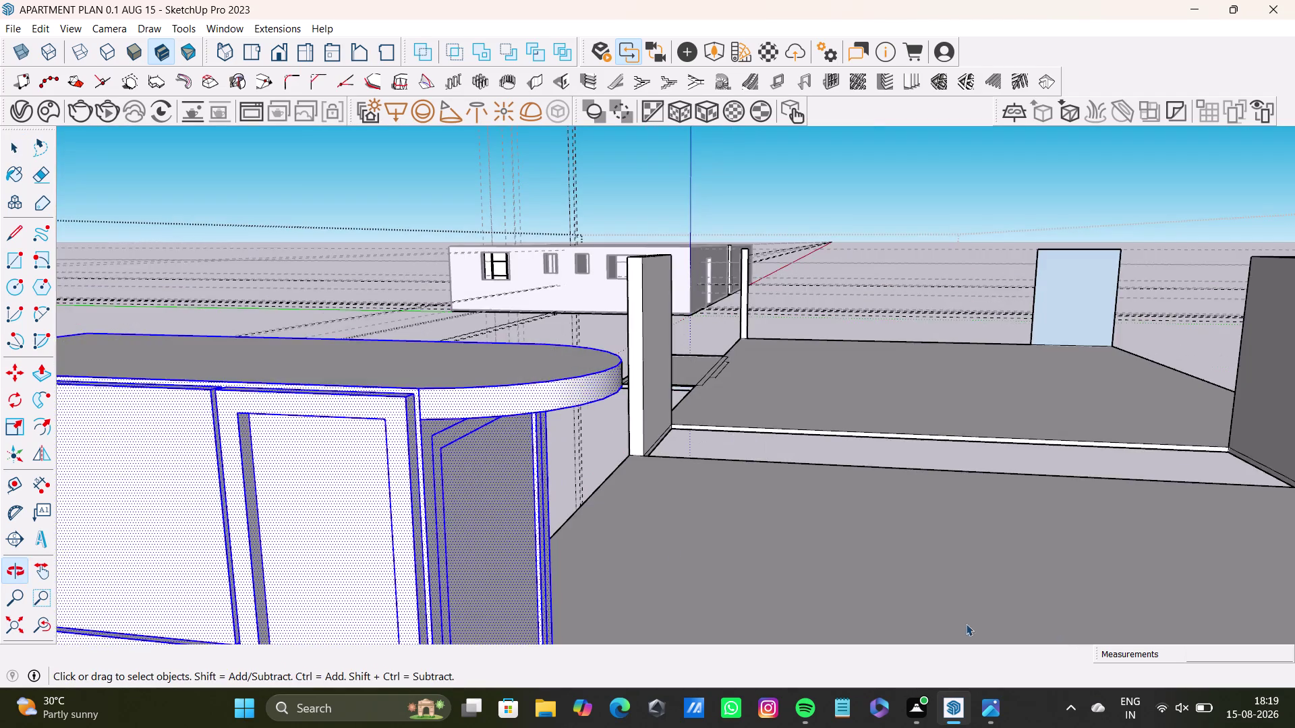
scroll(down, 3)
middle_drag(443, 497, 612, 349)
scroll(down, 3)
middle_drag(652, 418, 699, 436)
scroll(up, 3)
middle_drag(625, 498, 741, 348)
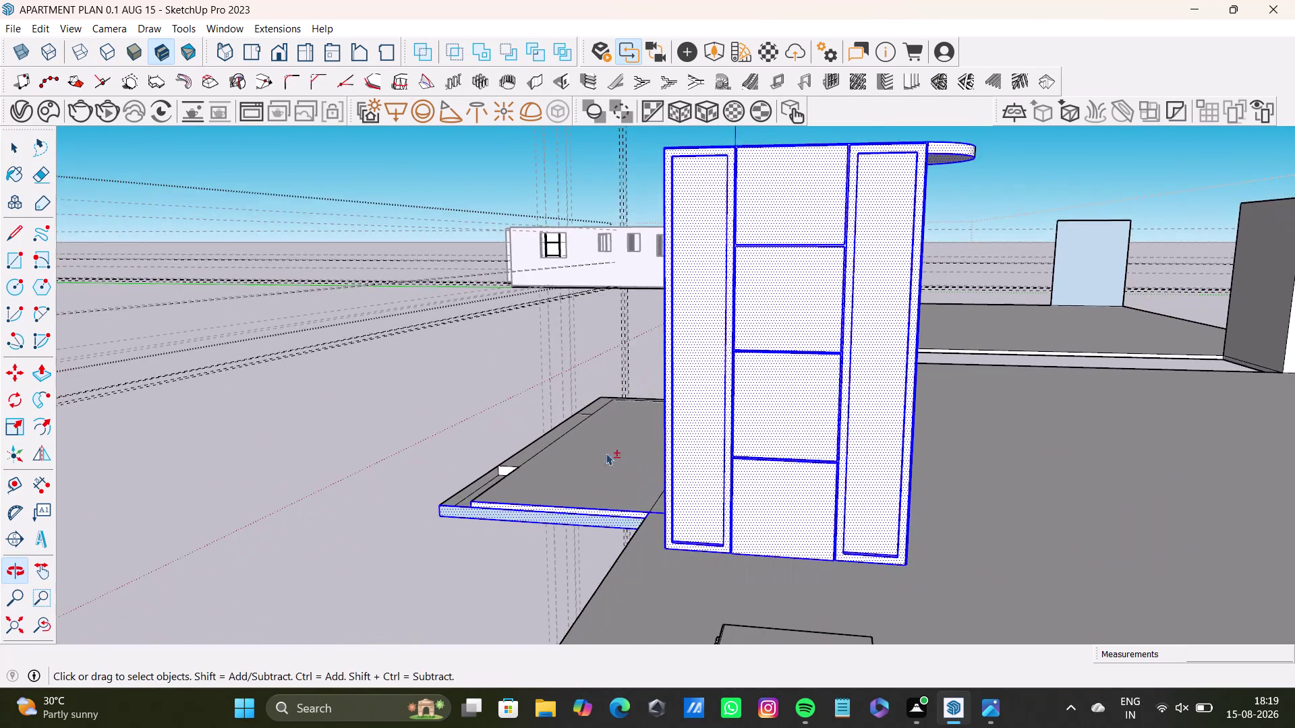
Zoom in and select the slab's front edge and raised front faces to inspect them.
scroll(up, 3)
click(610, 546)
click(759, 523)
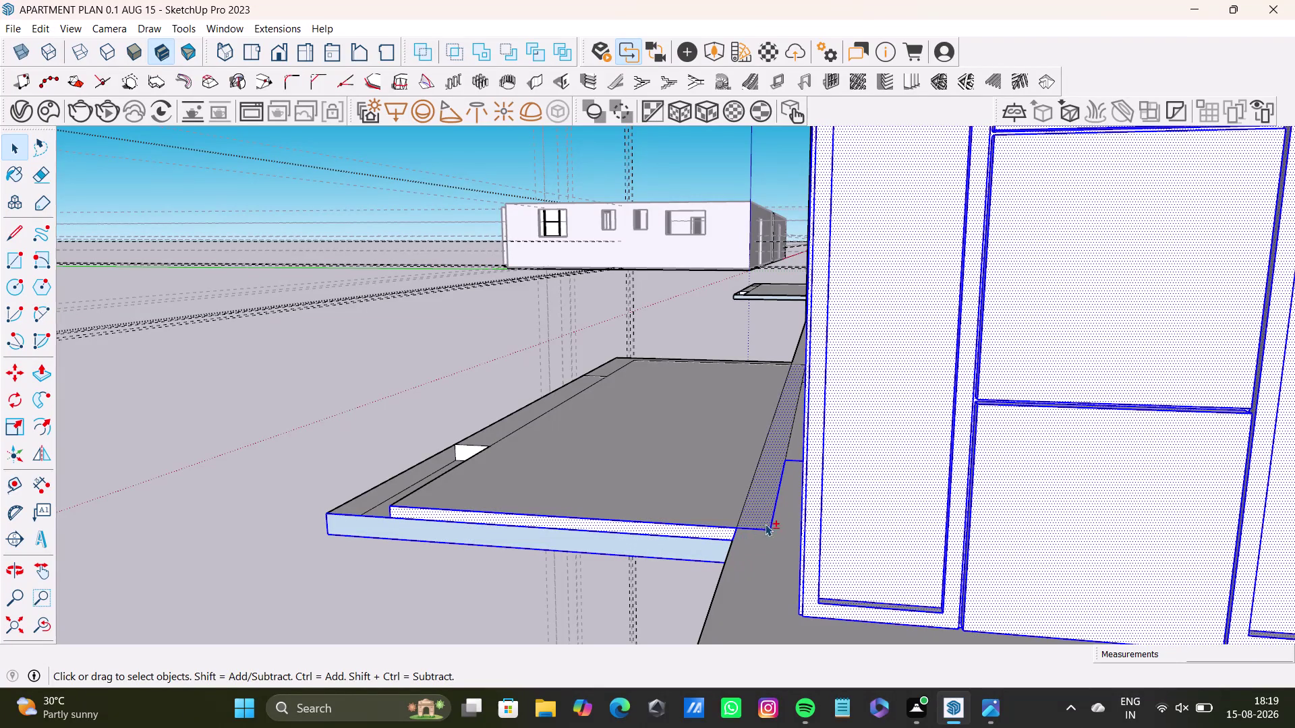
click(773, 519)
click(761, 525)
middle_drag(697, 567, 800, 586)
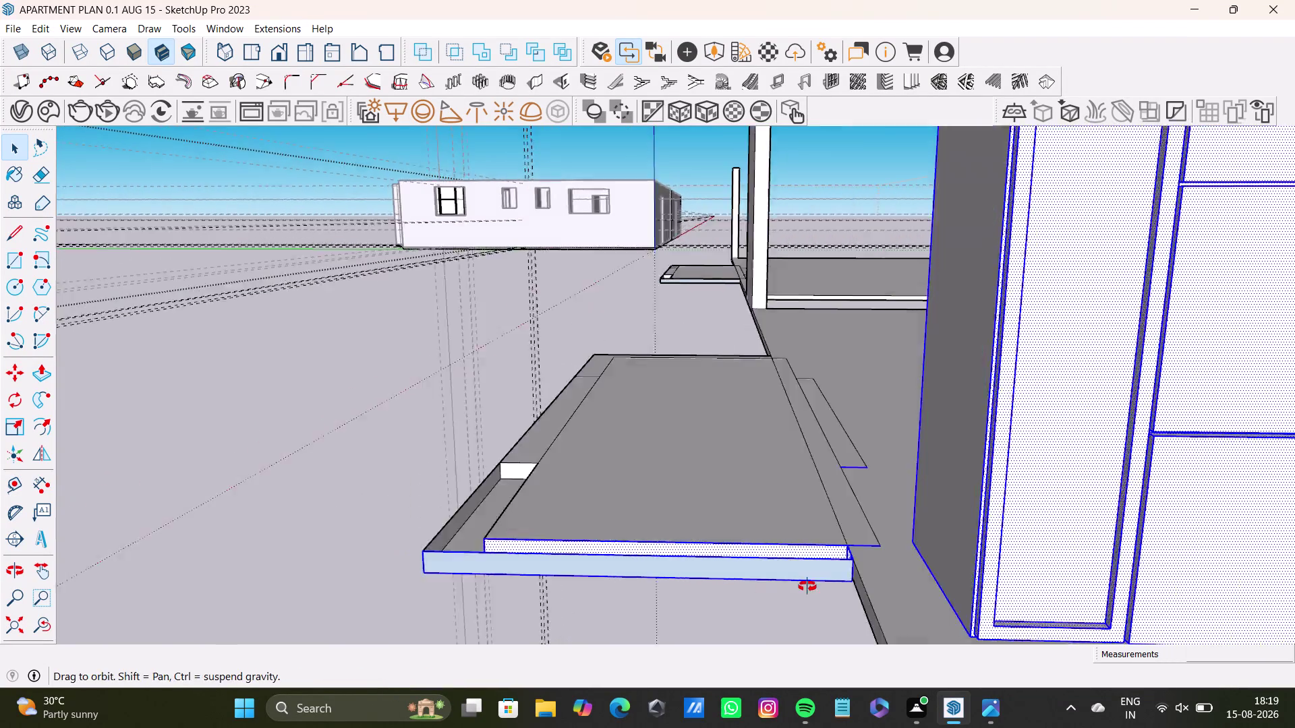
middle_drag(799, 586, 810, 586)
scroll(up, 3)
click(953, 568)
click(957, 588)
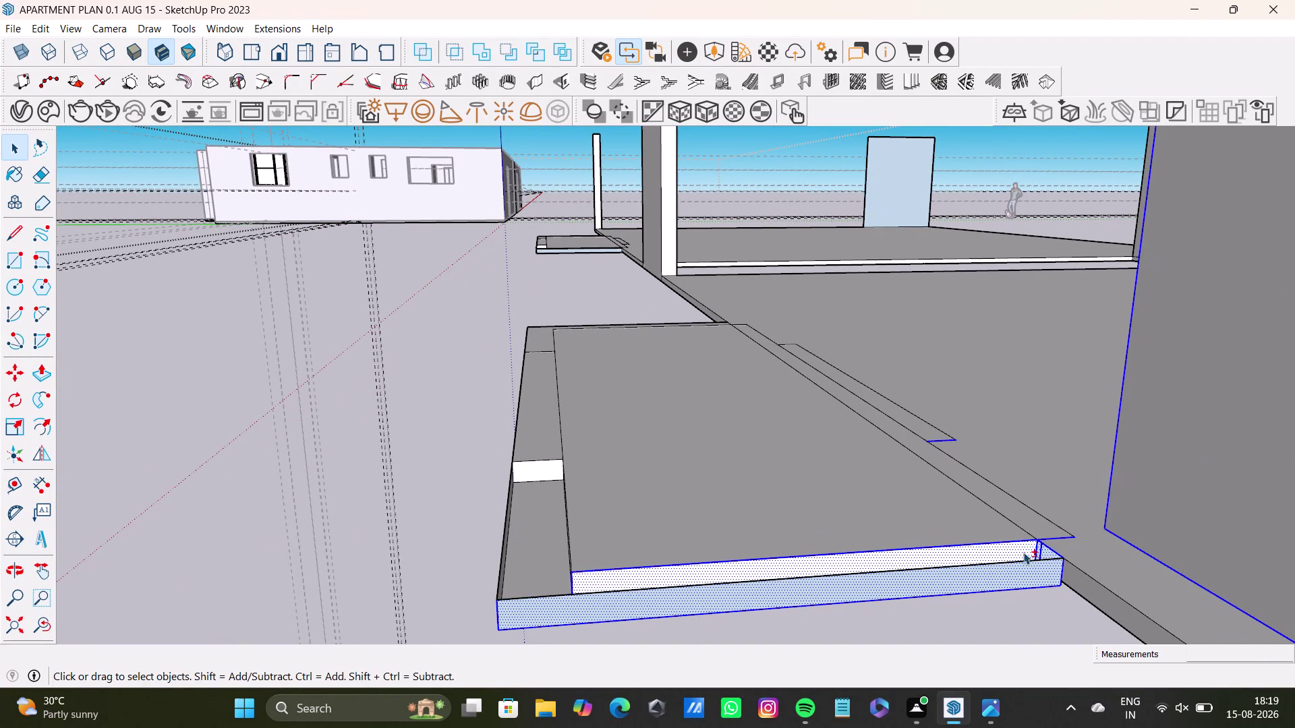
click(1042, 550)
click(1064, 538)
click(941, 443)
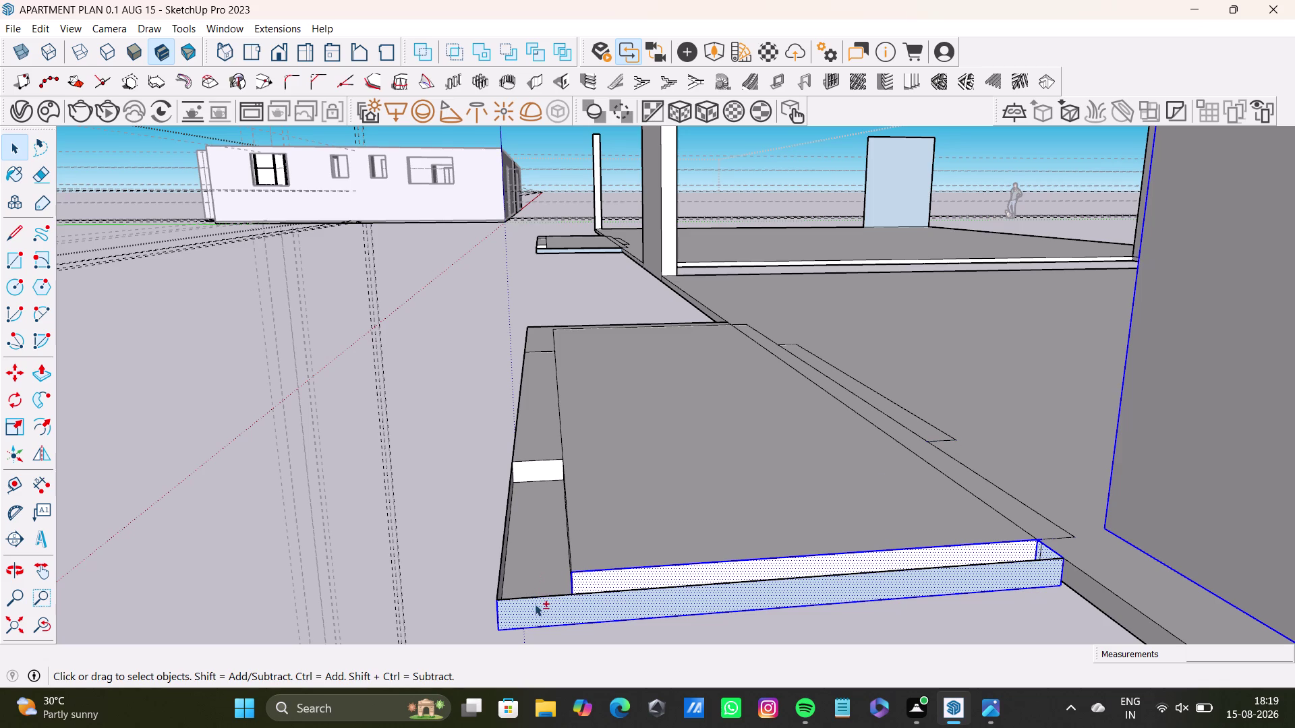
click(608, 569)
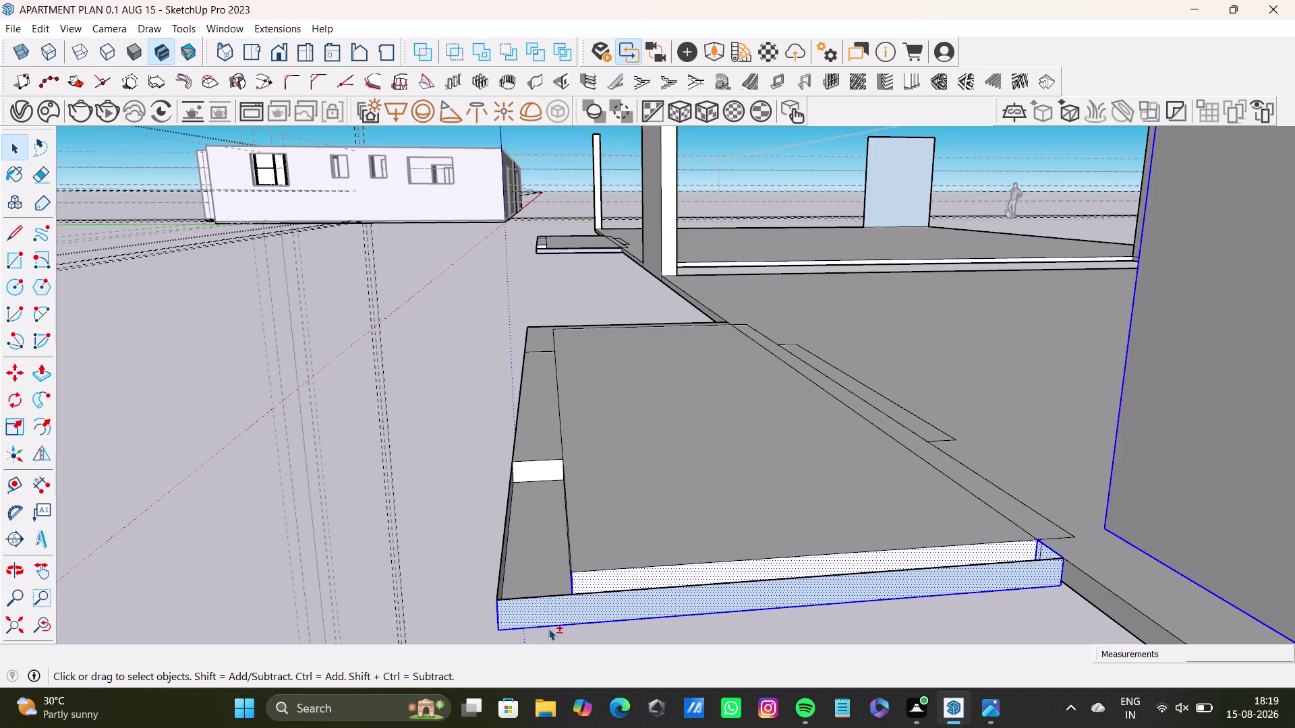
Select the slab's lower front strip, small corner piece and outer rim face, then deselect.
click(553, 627)
click(497, 619)
click(672, 608)
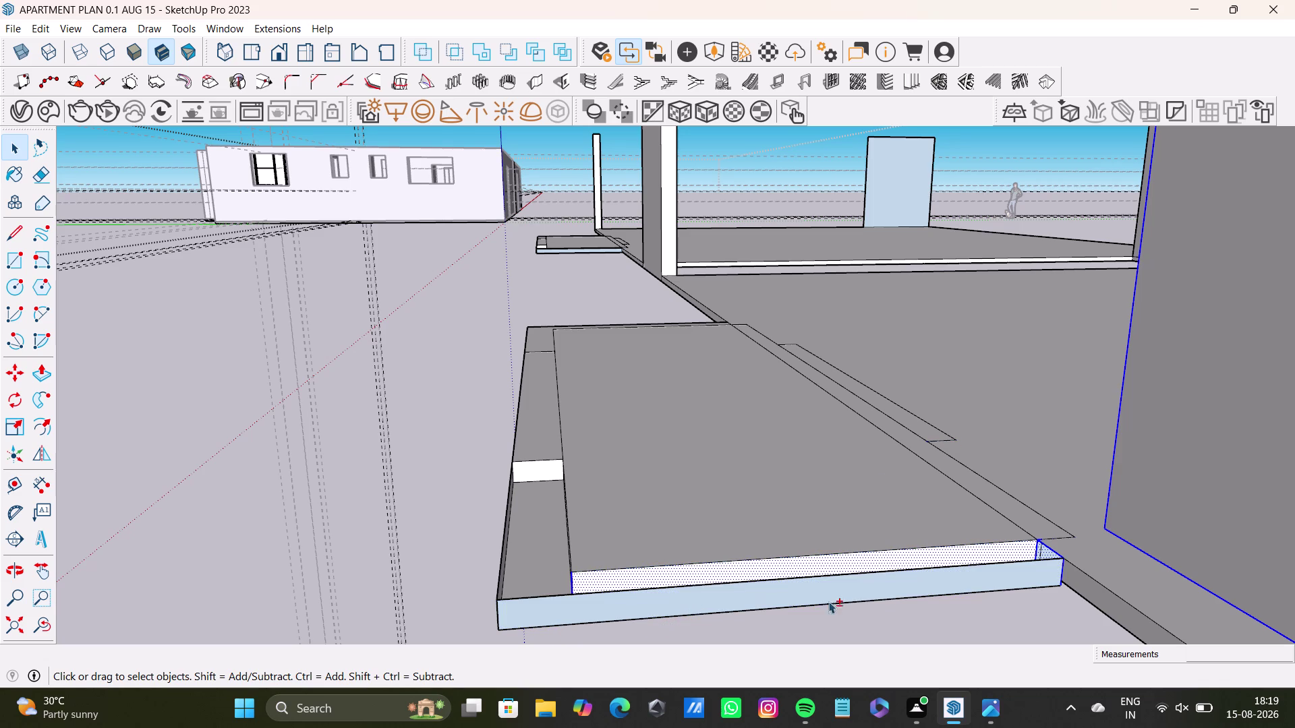
click(1044, 553)
click(1055, 563)
click(1064, 573)
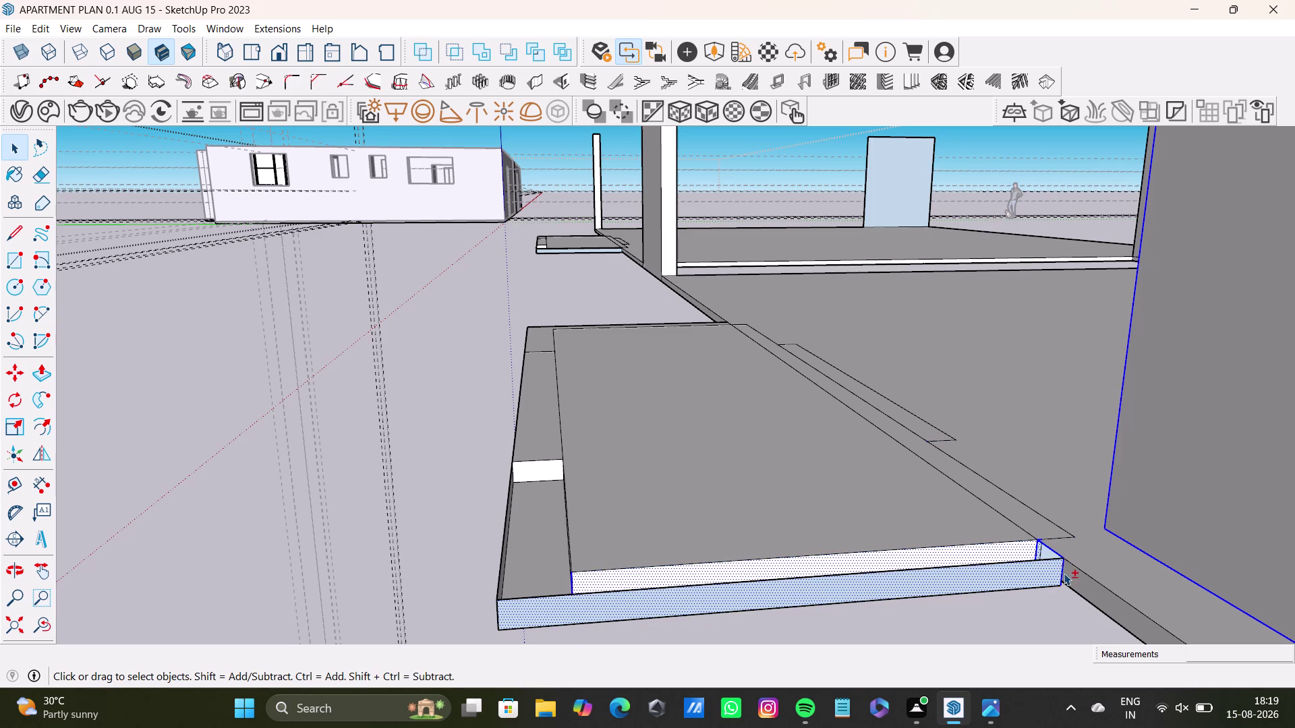
click(1056, 554)
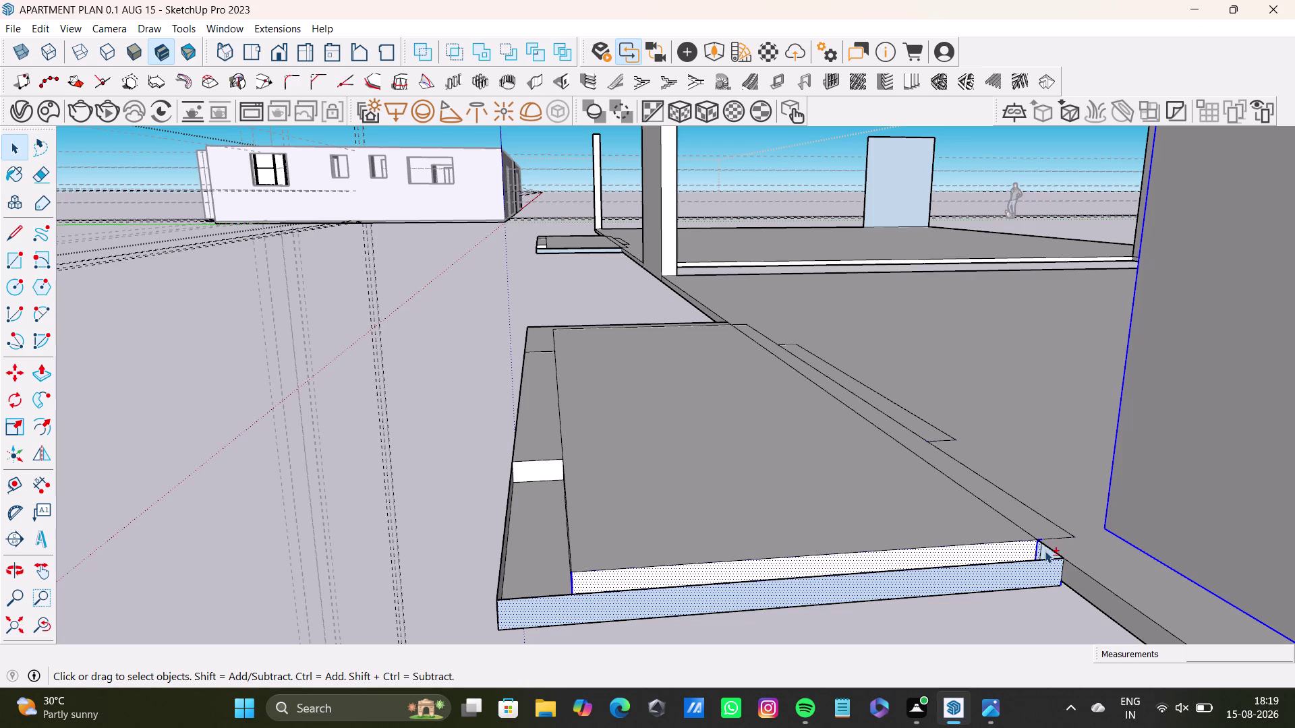
click(1037, 551)
click(1004, 557)
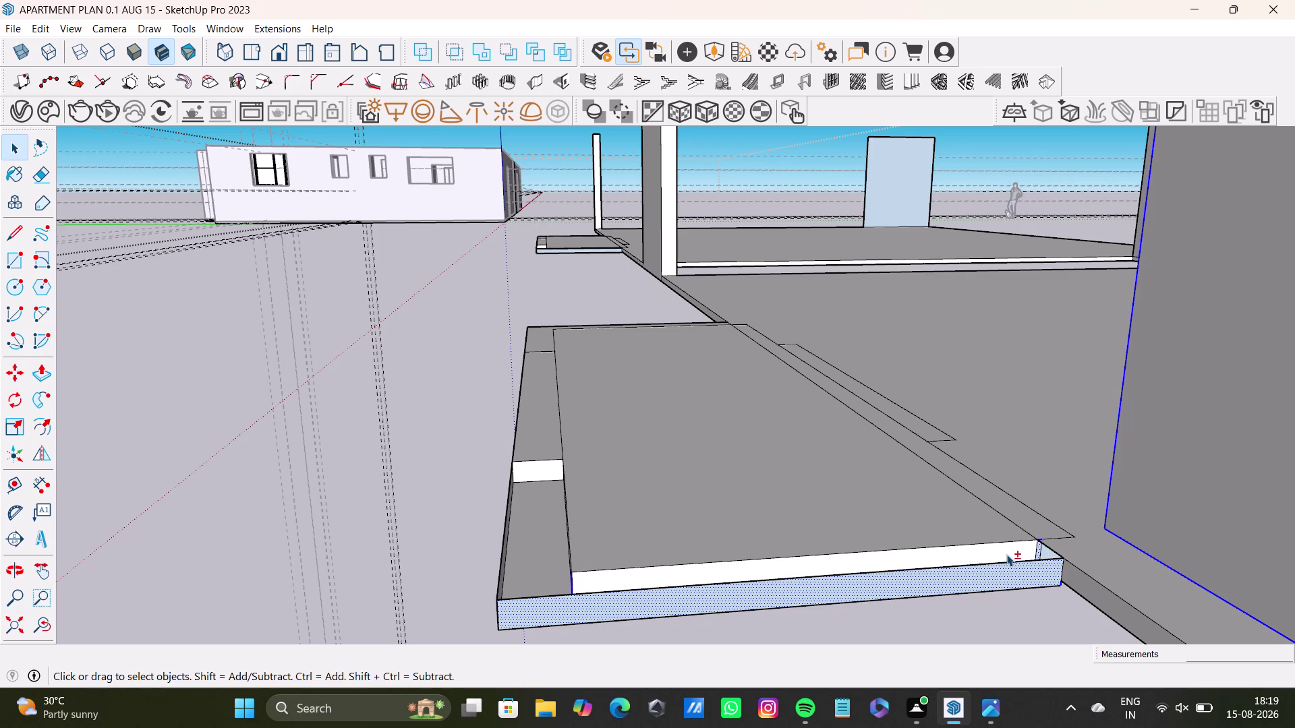
click(1012, 572)
Orbit over the slab's rim, selecting its corner edge and long inner edge.
scroll(up, 3)
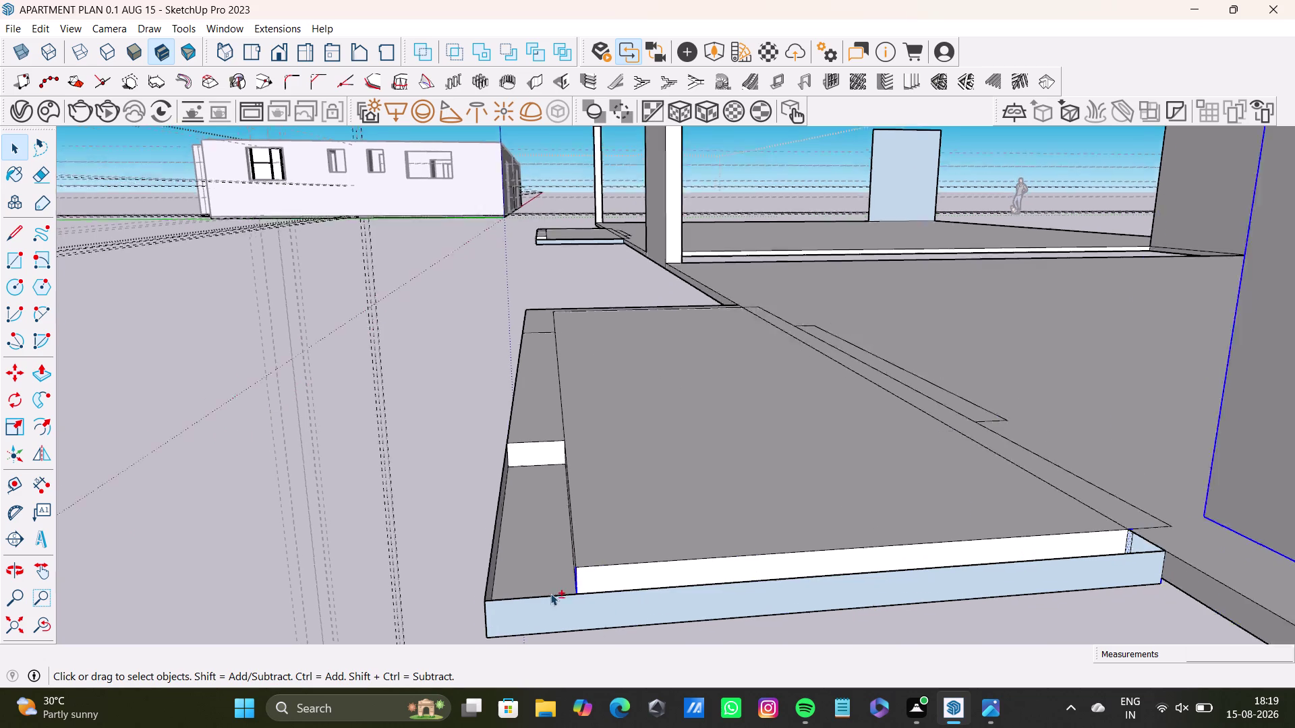
scroll(up, 3)
middle_drag(560, 584, 738, 578)
scroll(up, 3)
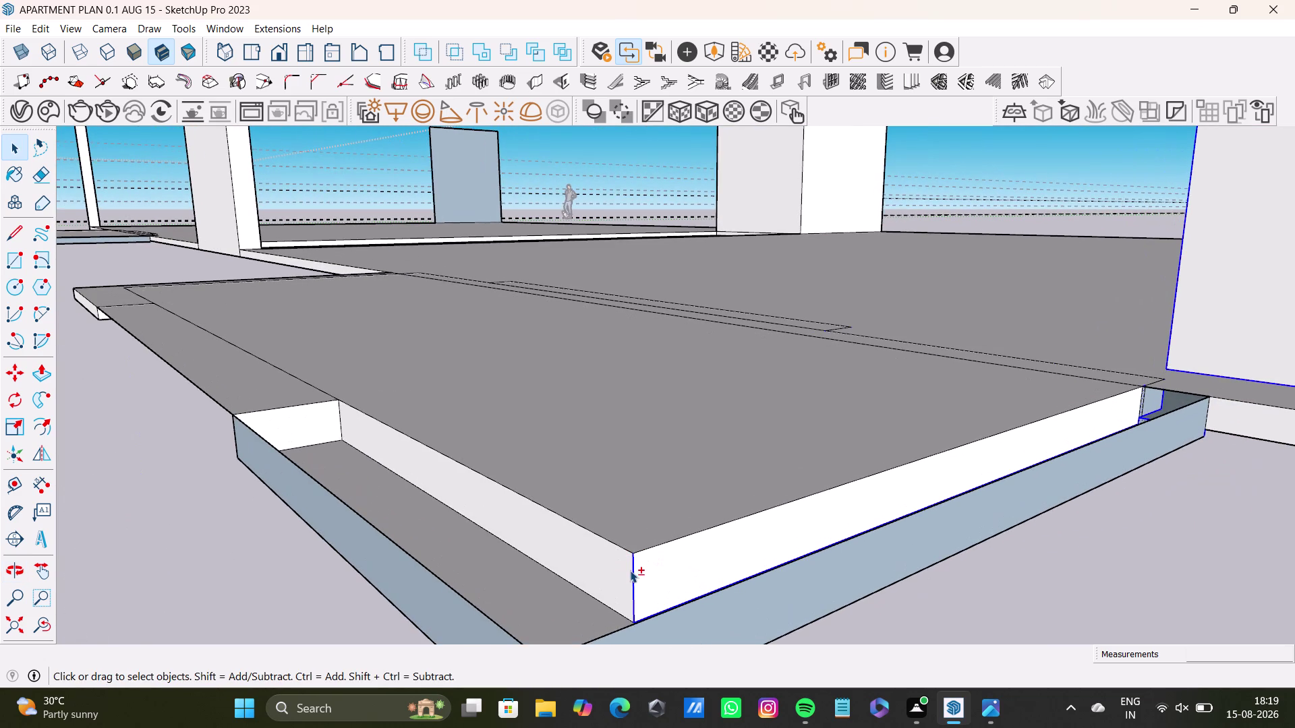
click(632, 575)
scroll(down, 3)
scroll(up, 3)
middle_drag(847, 481, 853, 523)
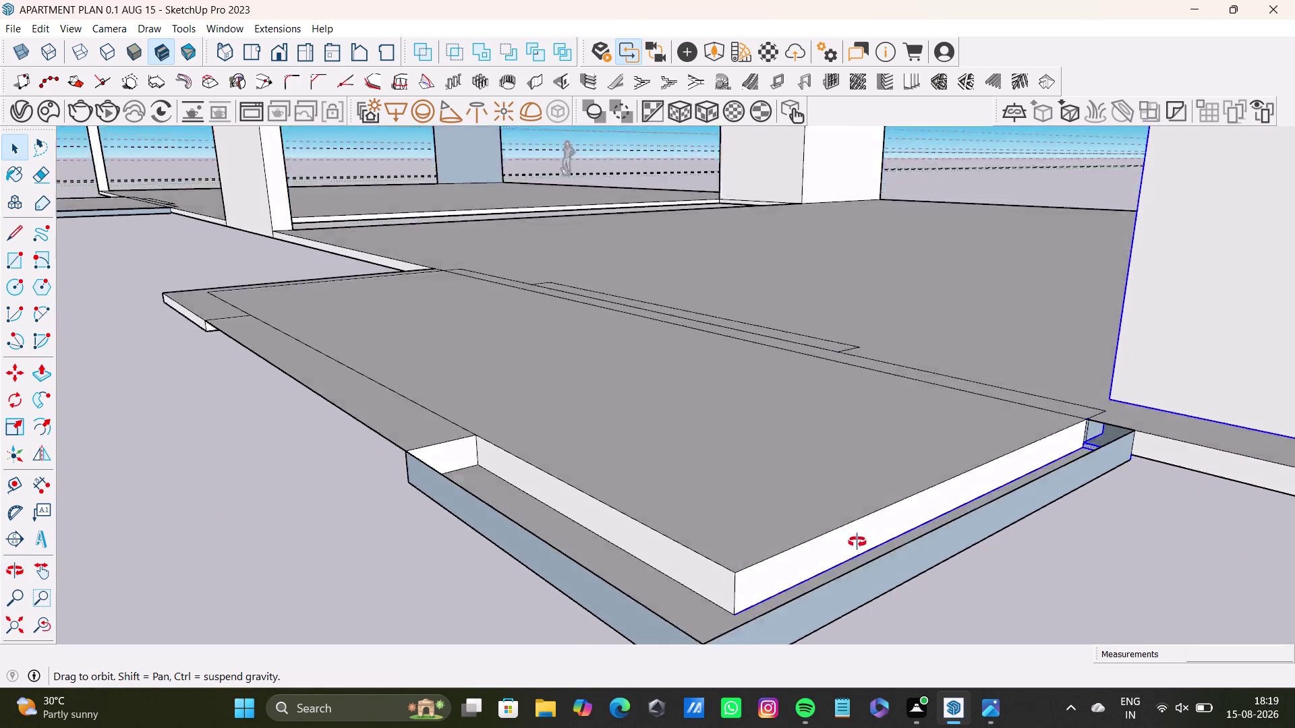
middle_drag(853, 524, 776, 468)
scroll(up, 3)
middle_drag(778, 464, 789, 512)
click(775, 465)
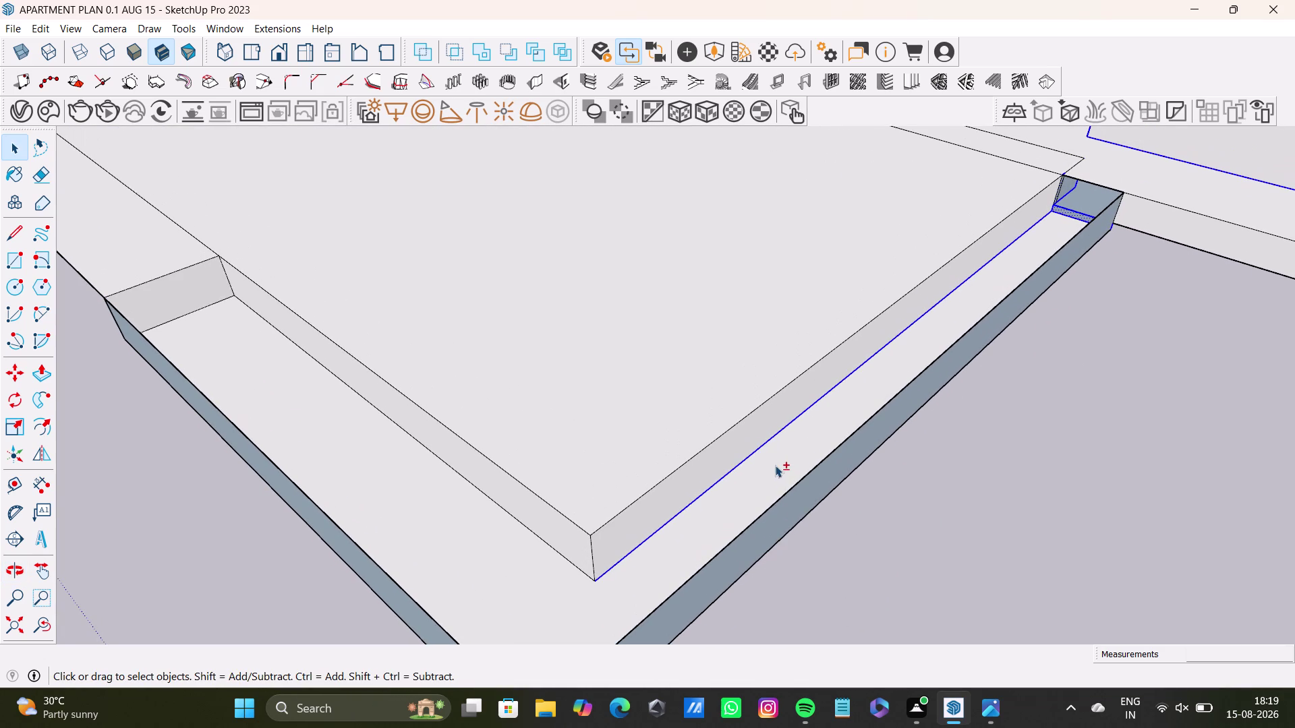
click(778, 455)
click(775, 438)
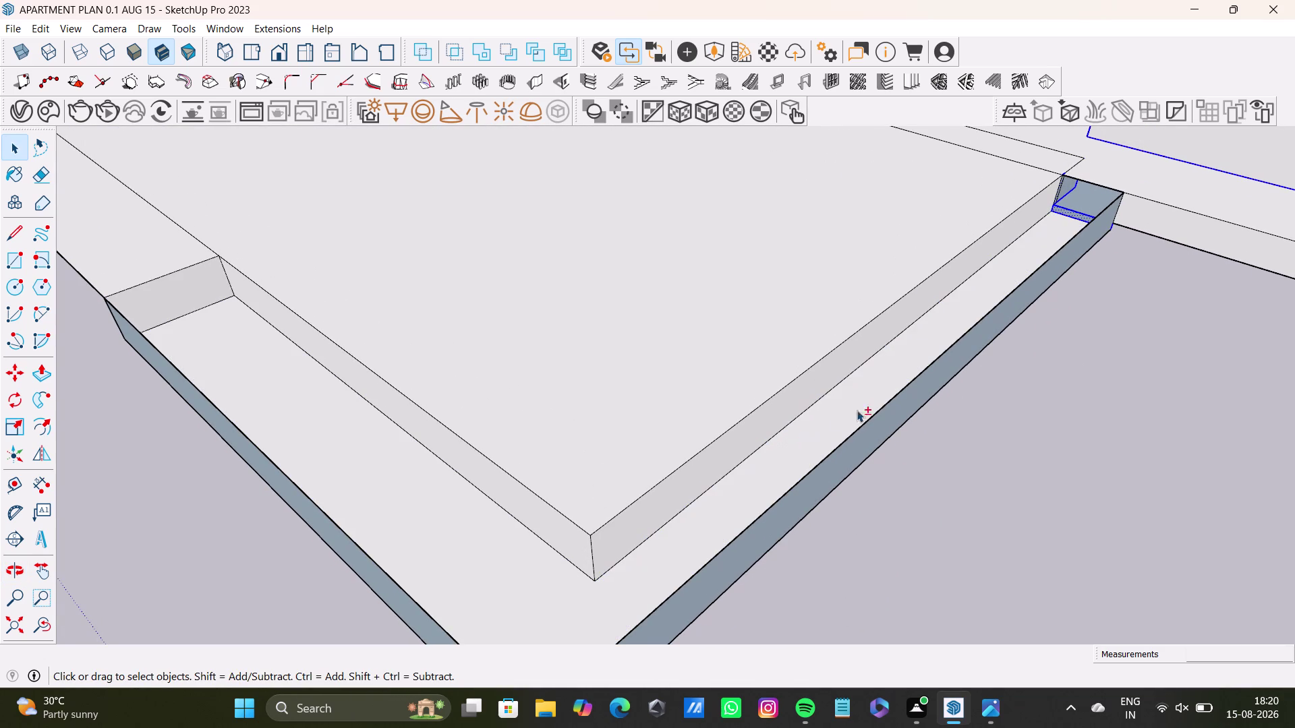
Bring the slab's far corner close and select its small corner piece, edges and thin face.
middle_drag(872, 402, 694, 507)
scroll(up, 3)
middle_drag(920, 343, 783, 499)
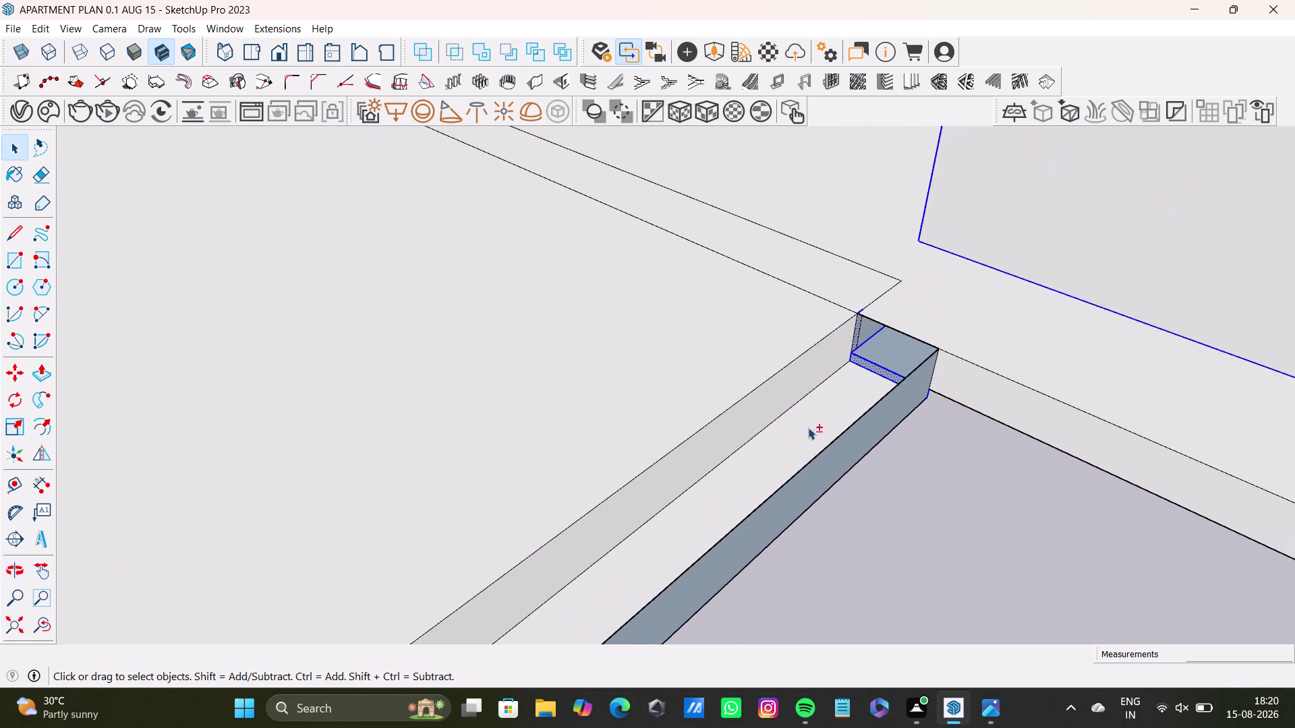
scroll(up, 3)
click(918, 351)
click(919, 360)
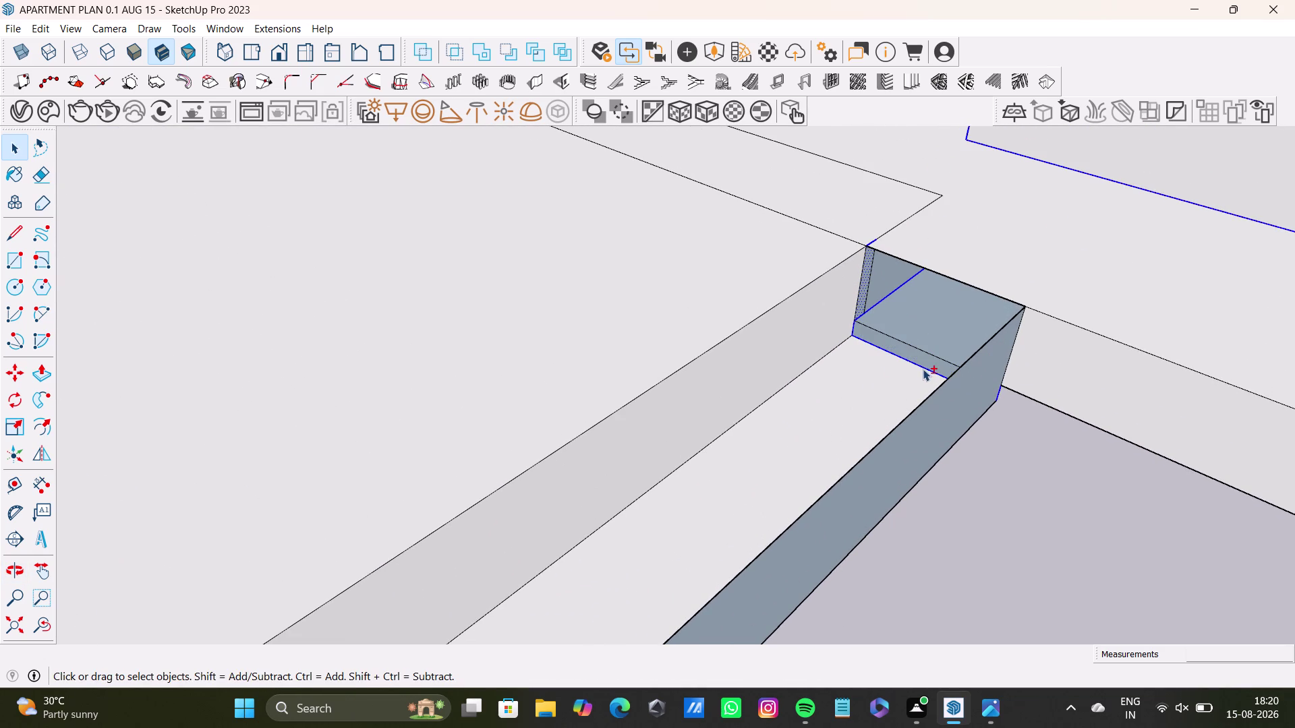
click(923, 369)
click(891, 294)
click(866, 293)
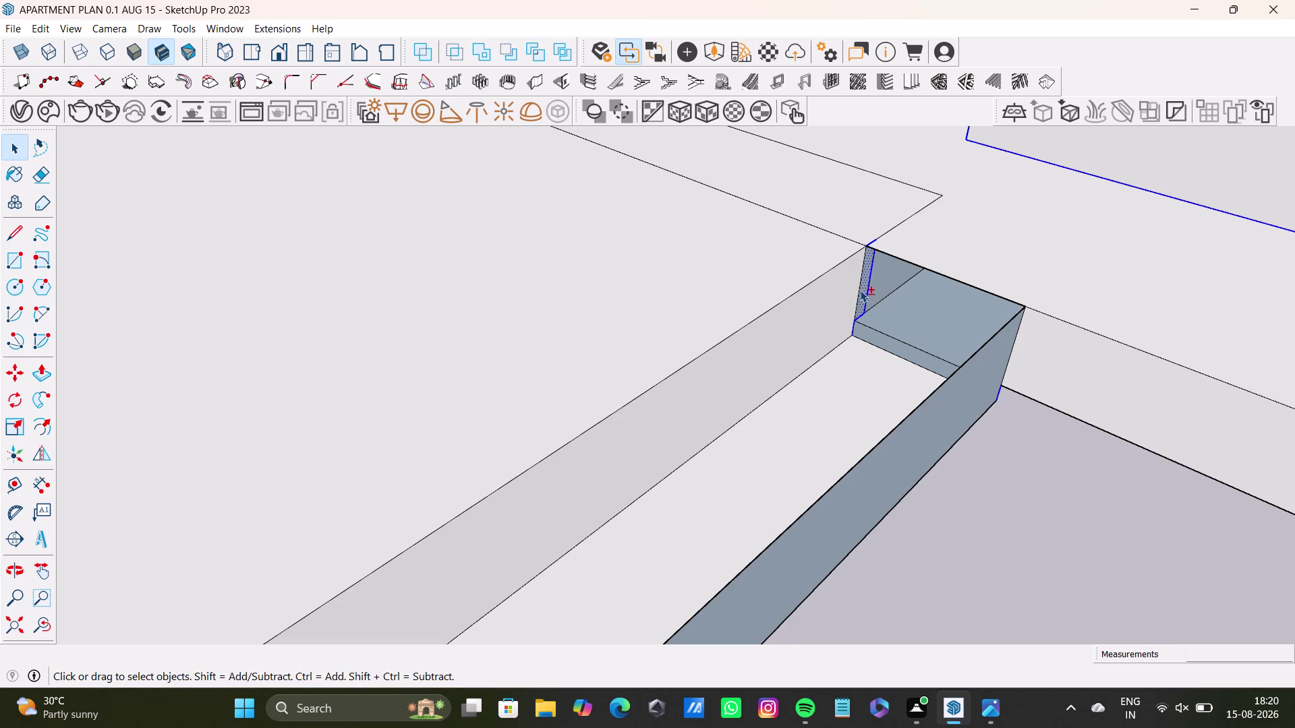
click(859, 290)
click(867, 294)
click(864, 294)
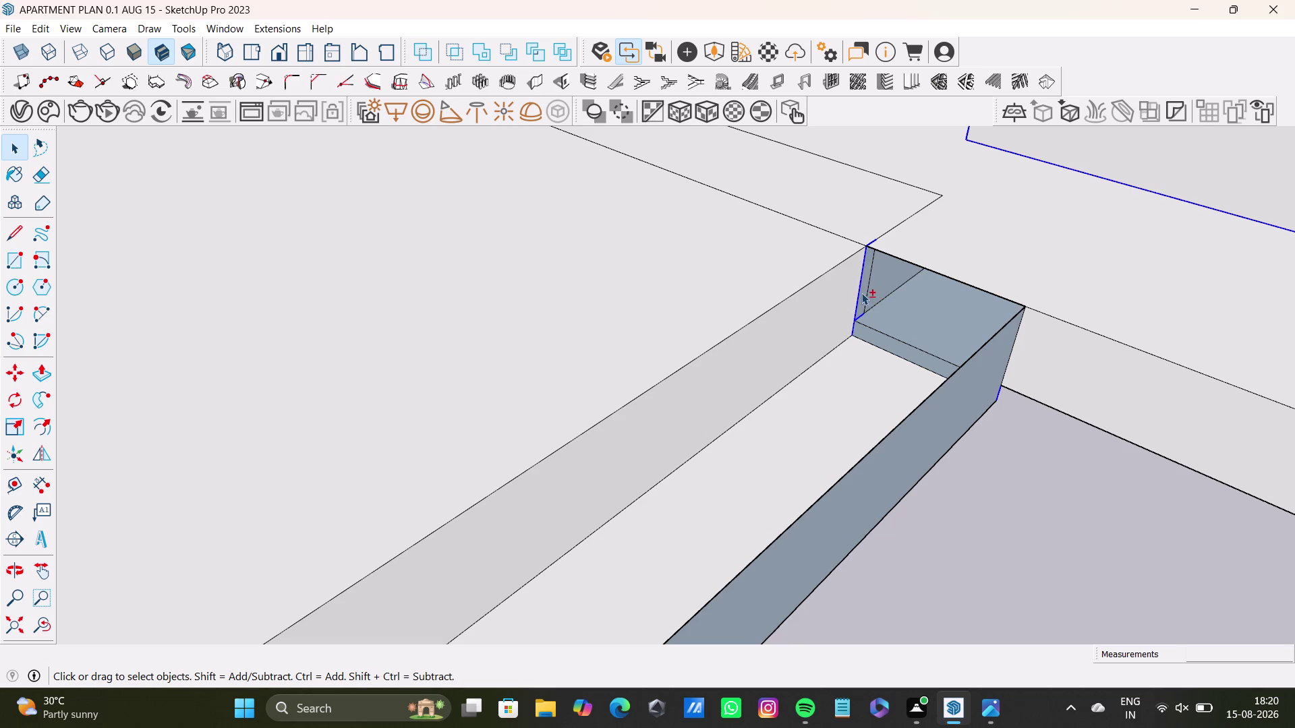
click(861, 293)
click(858, 318)
click(854, 328)
click(999, 398)
Zoom in and out around the slab corner to frame the slab and cabinet.
scroll(down, 3)
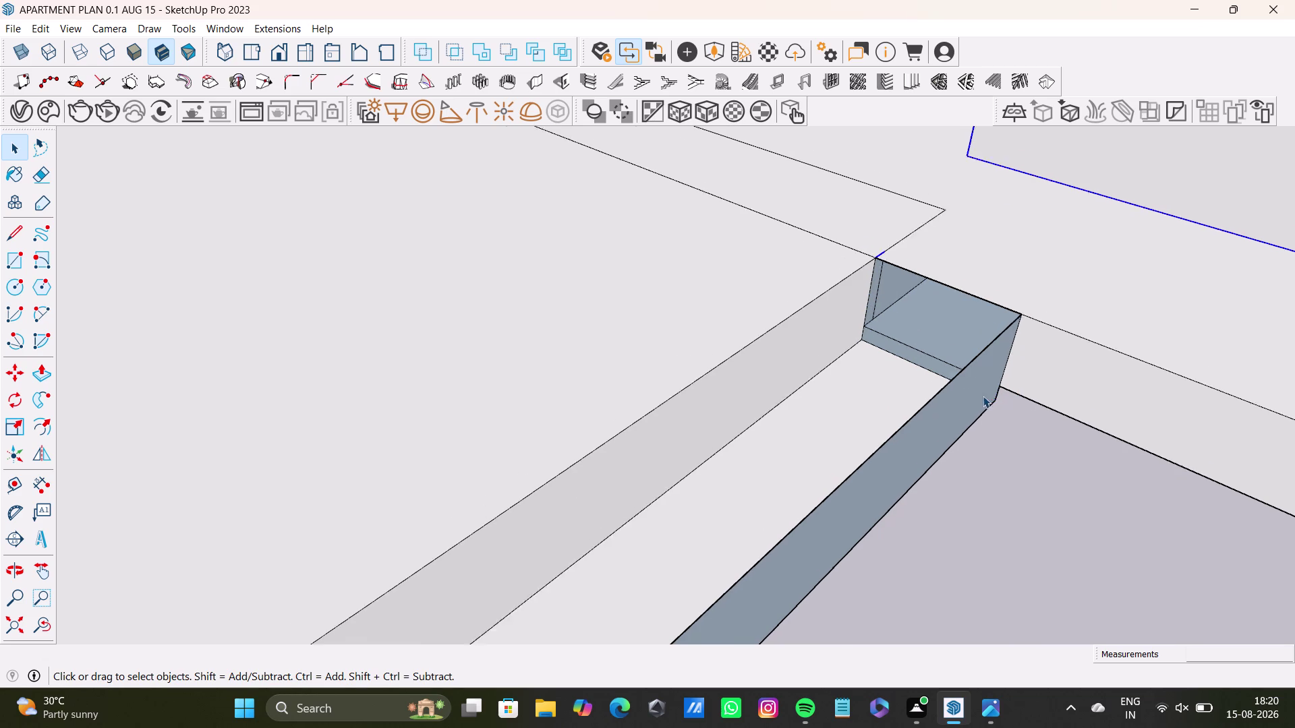
scroll(down, 3)
scroll(up, 3)
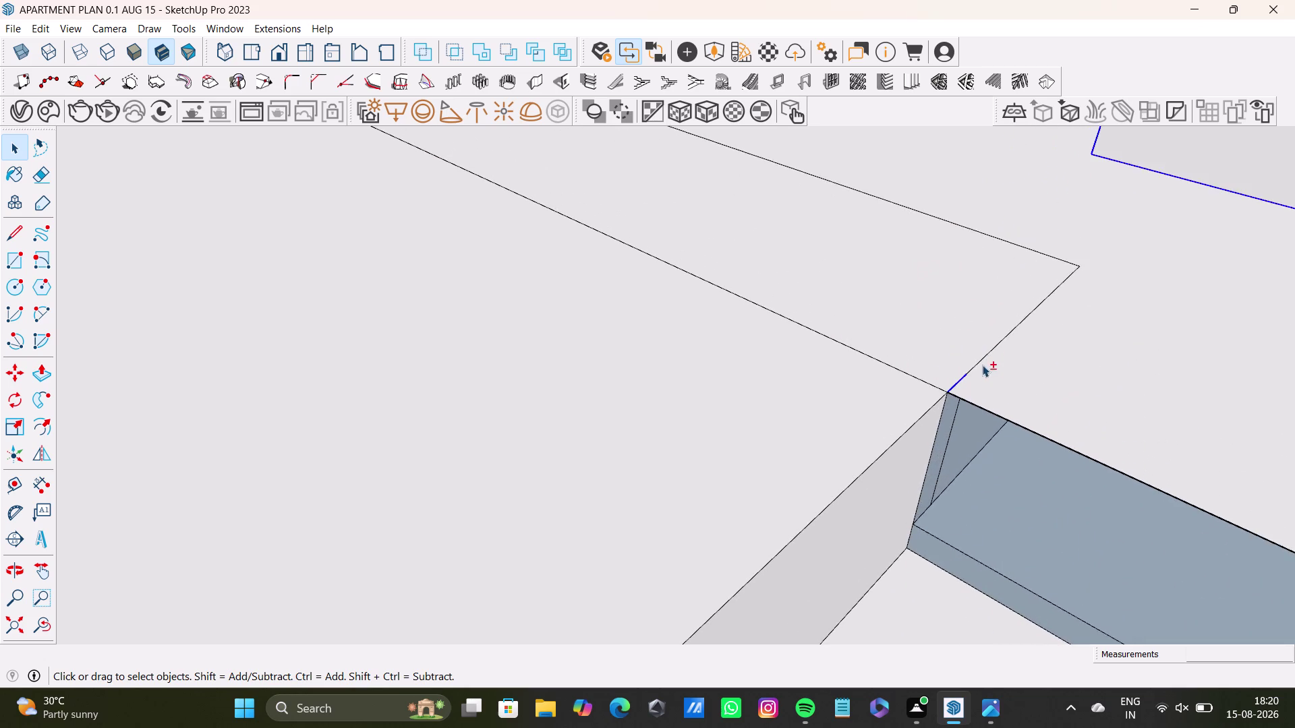
scroll(up, 3)
click(946, 395)
scroll(down, 3)
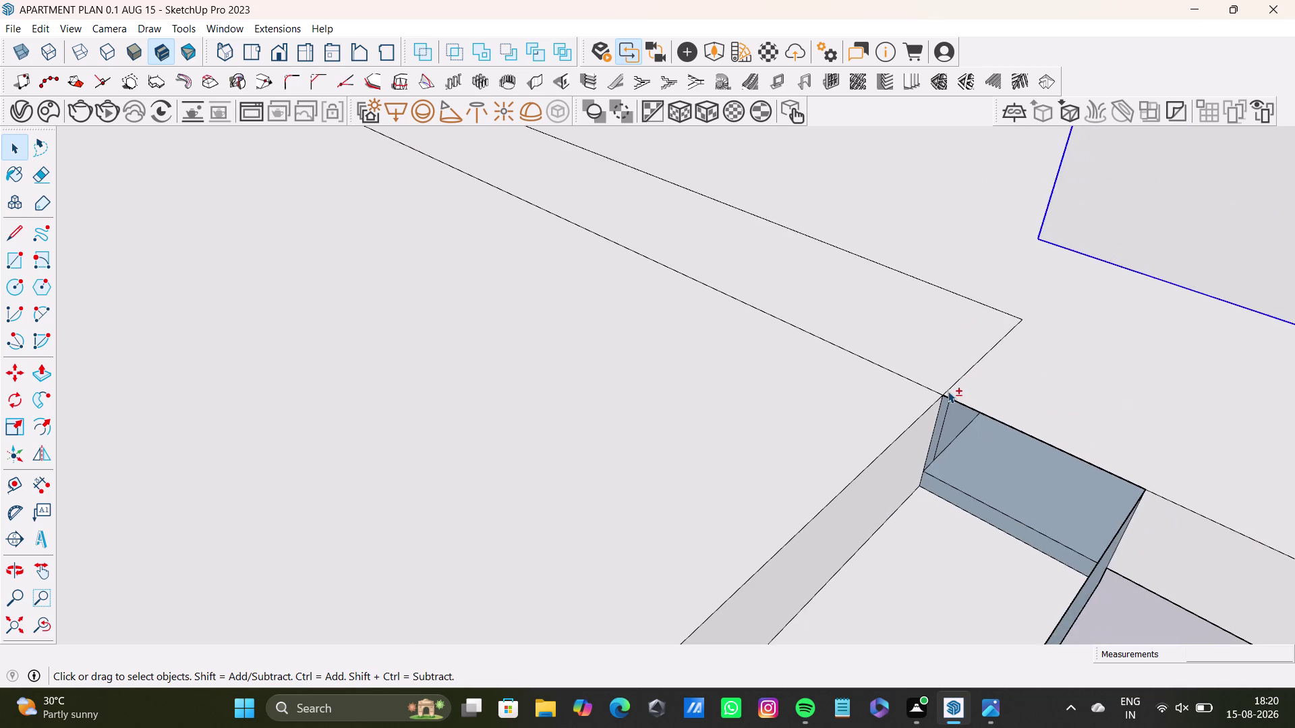
scroll(down, 3)
Start moving the tall cabinet from its bottom corner, restarting Move after an accidental switch.
middle_drag(952, 388, 794, 358)
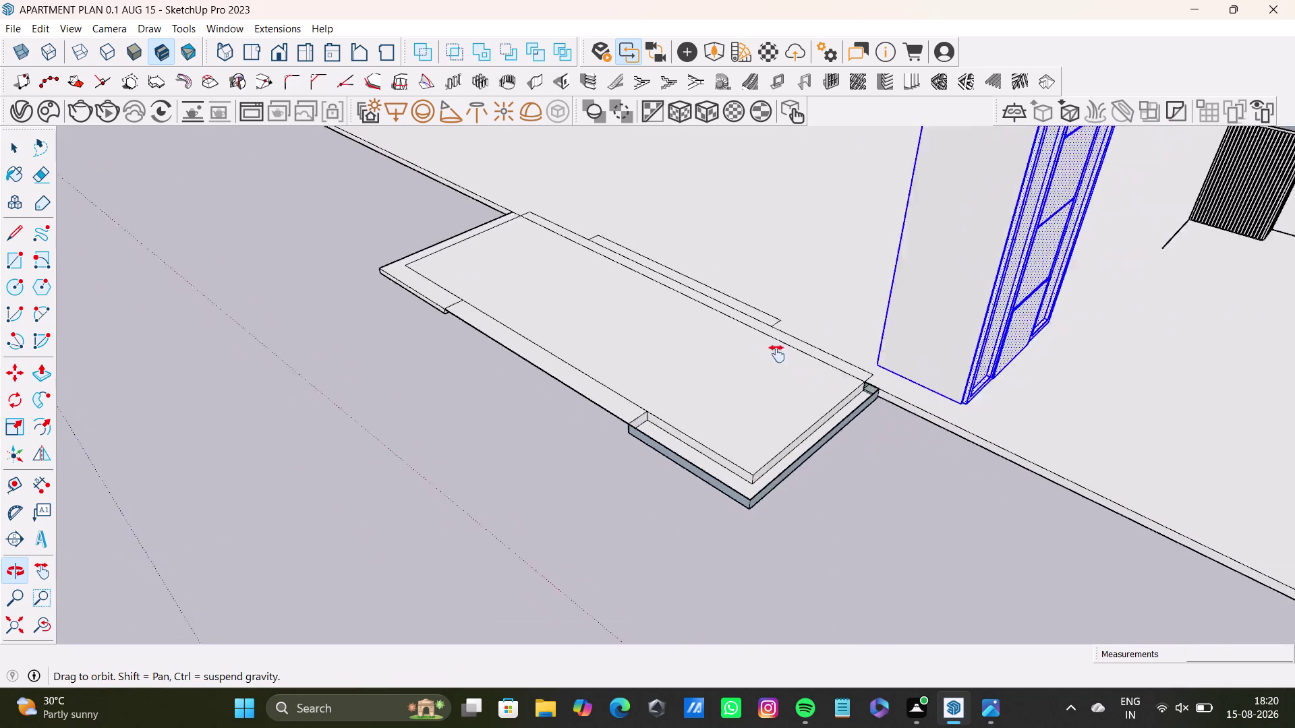
middle_drag(794, 359, 644, 452)
key(m)
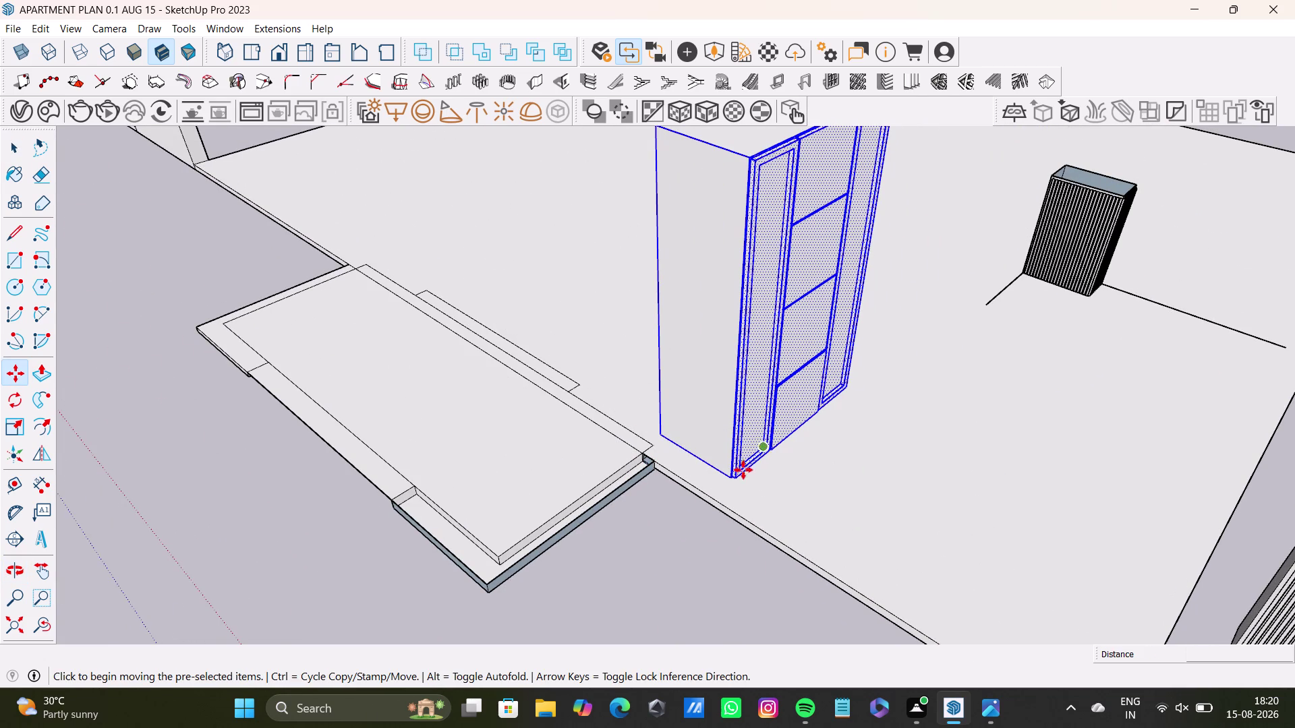
click(732, 480)
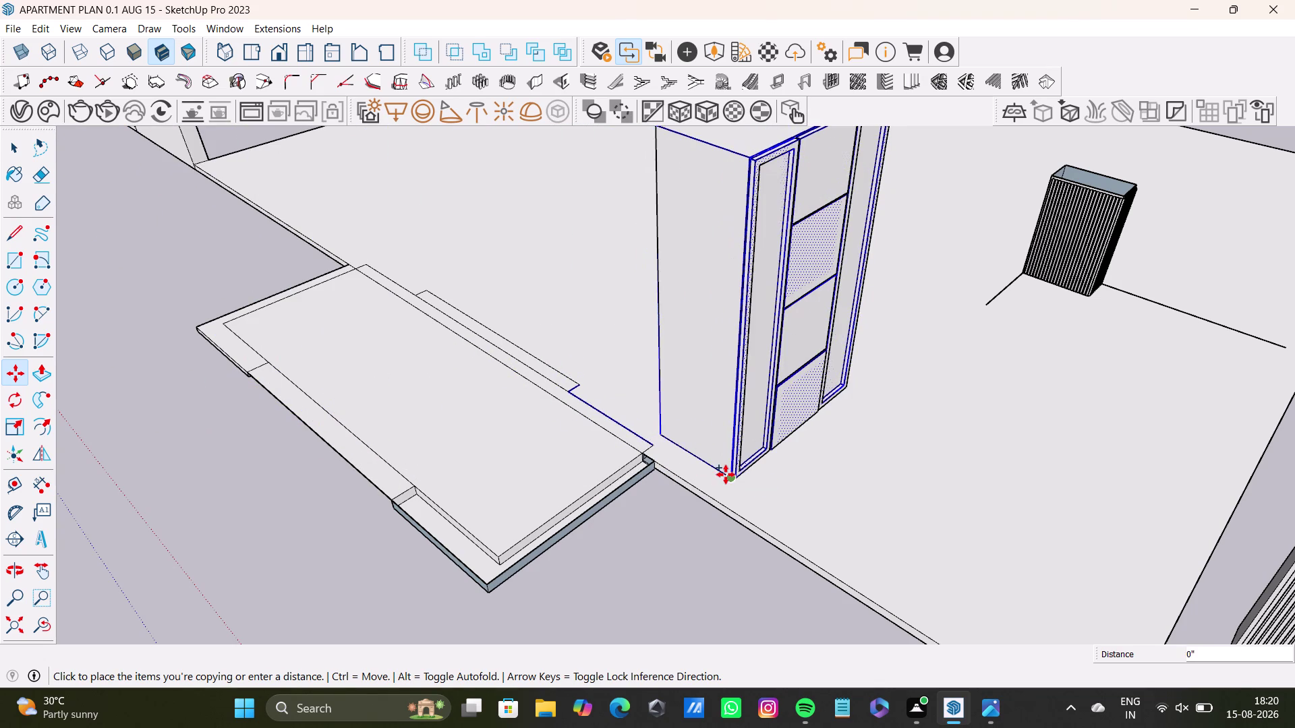
key(space)
click(704, 408)
key(m)
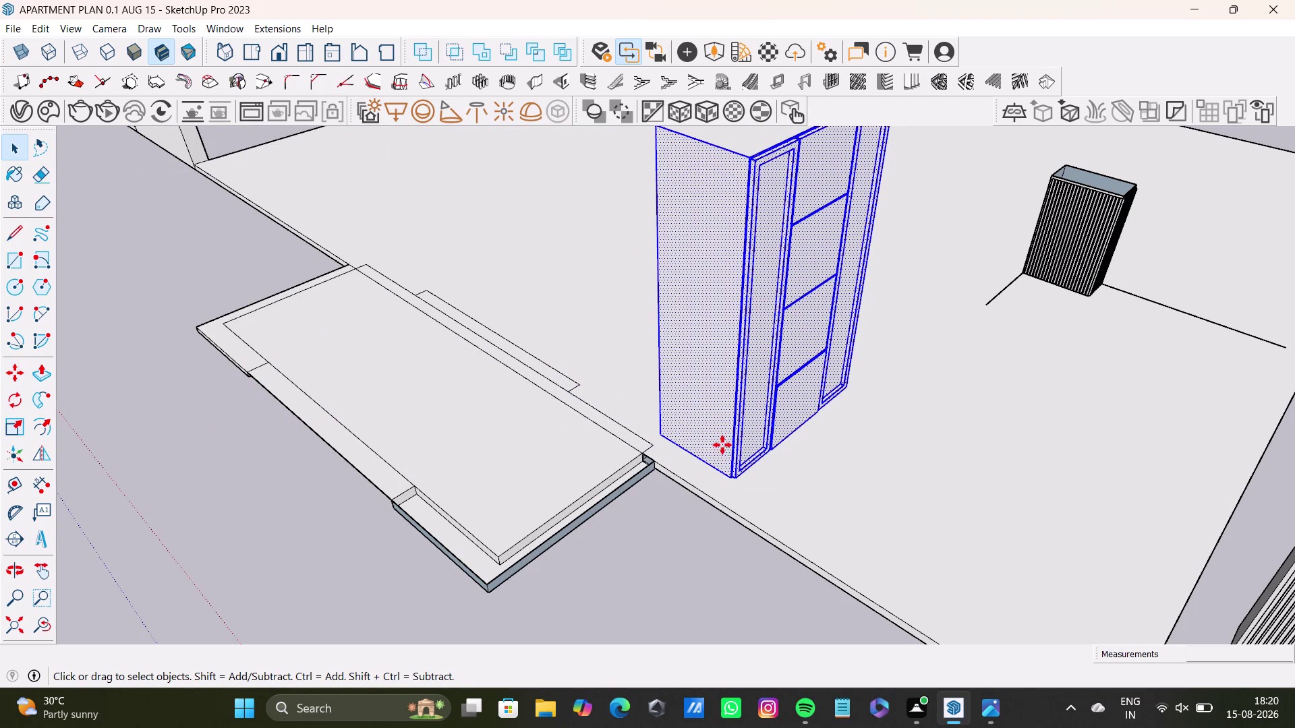
click(733, 481)
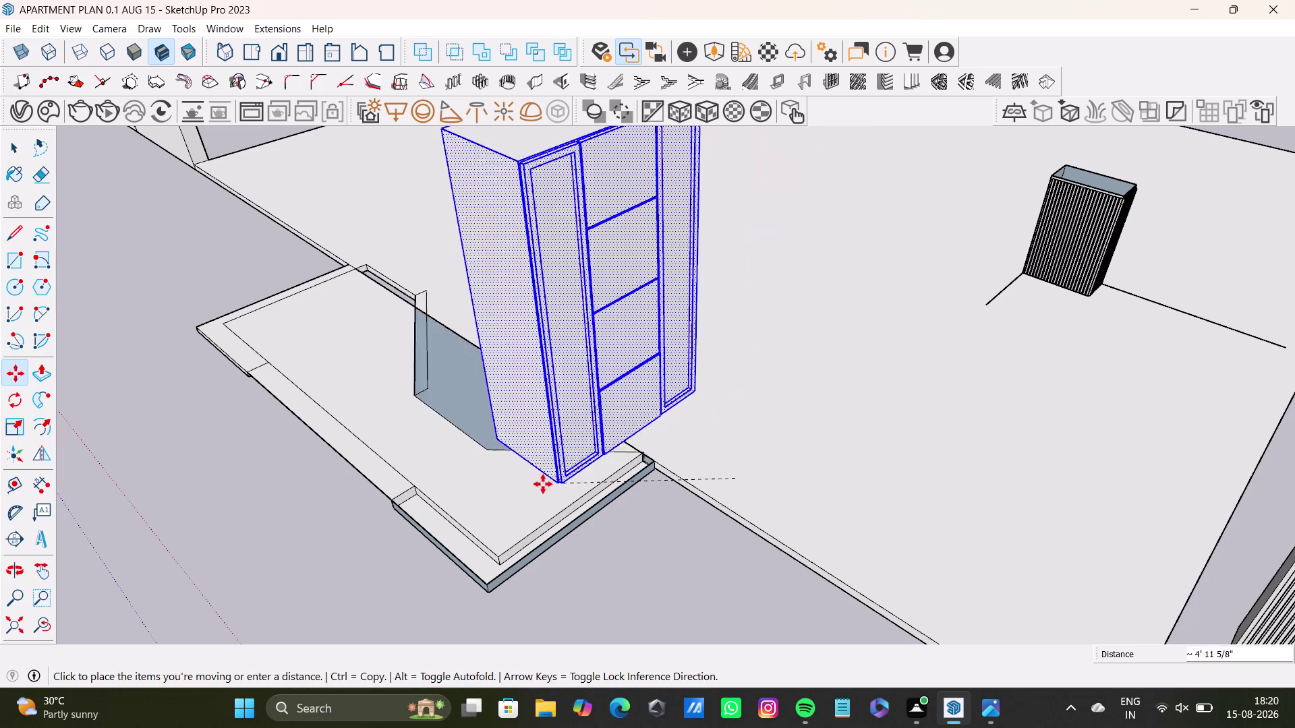
Orbit beneath the cabinet, pick its bottom corner and place it beside the slab edge.
scroll(down, 3)
scroll(down, 3)
scroll(down, 3)
middle_drag(681, 643, 726, 571)
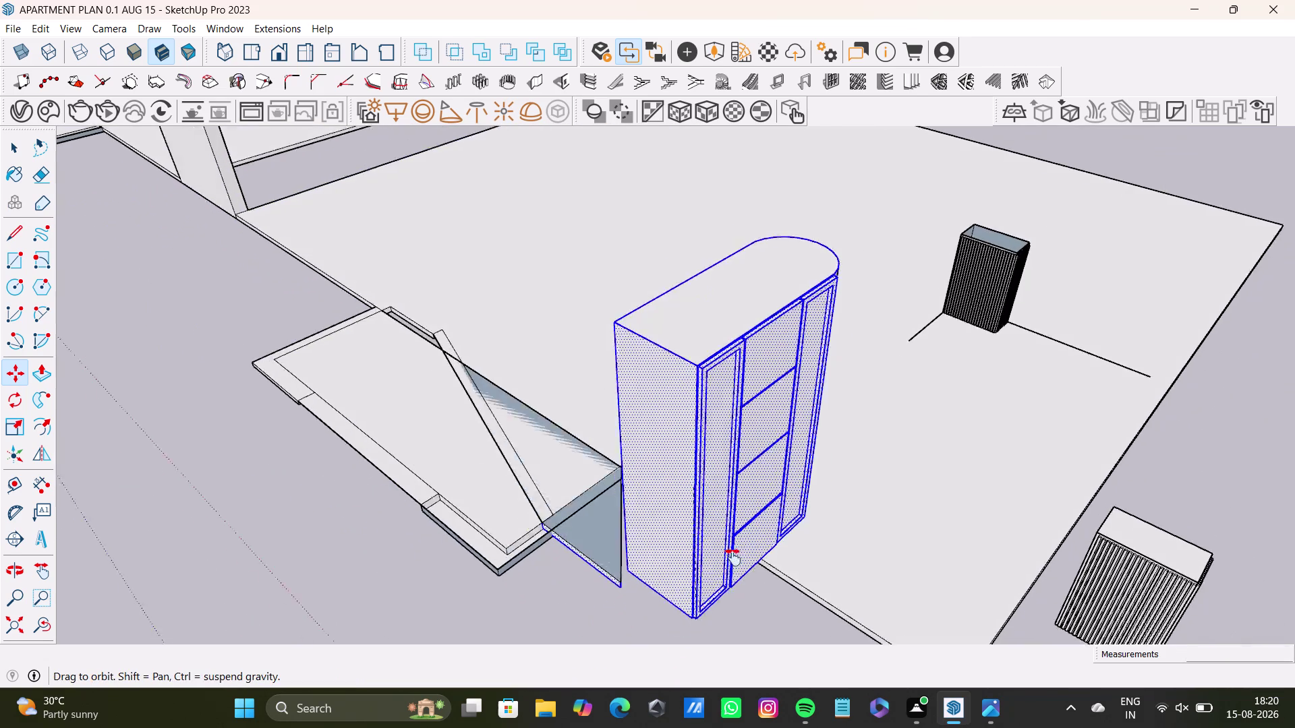
middle_drag(725, 570, 802, 330)
click(904, 569)
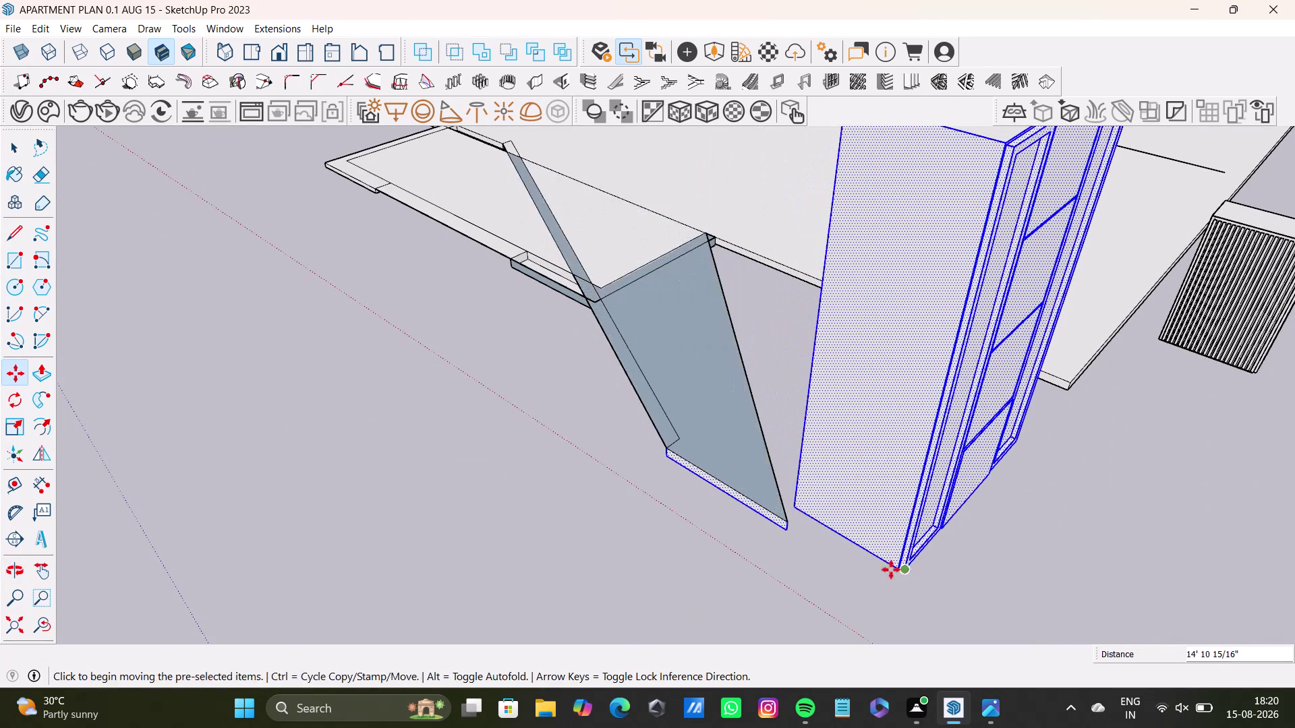
key(space)
middle_drag(813, 537, 831, 585)
key(space)
middle_drag(904, 566, 676, 496)
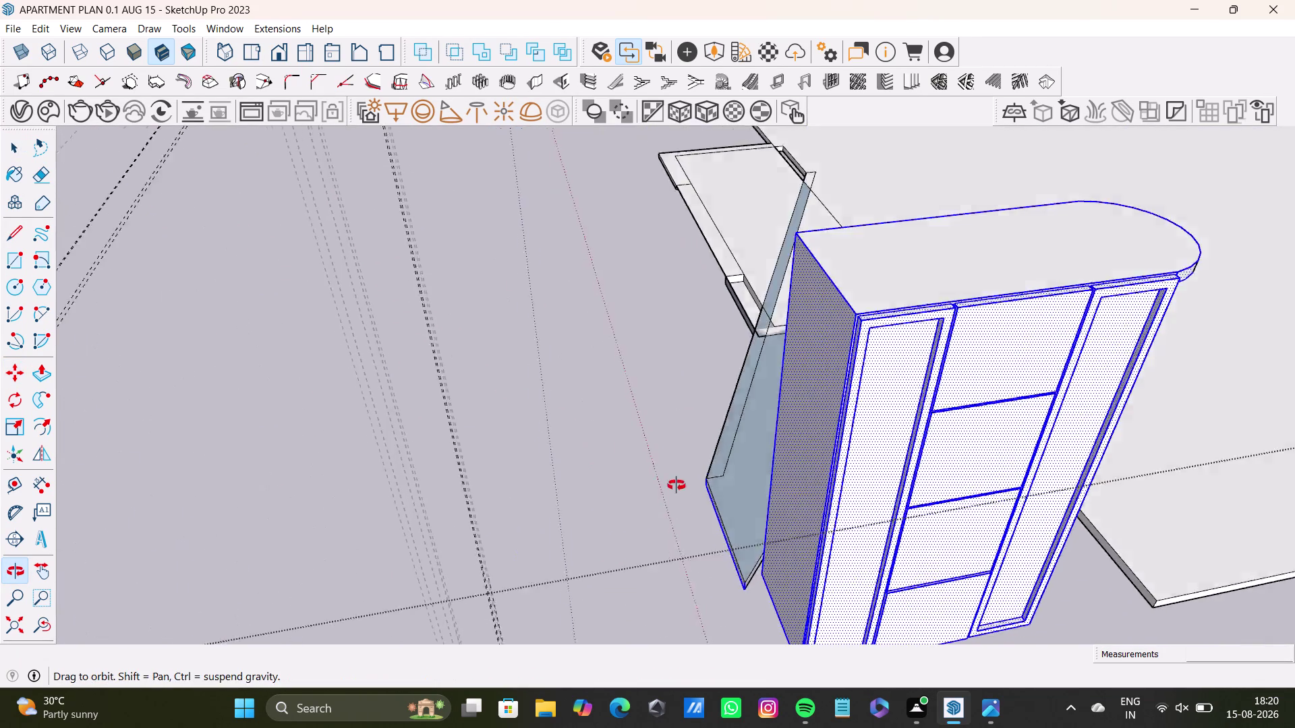
middle_drag(676, 496, 954, 425)
key(space)
click(721, 601)
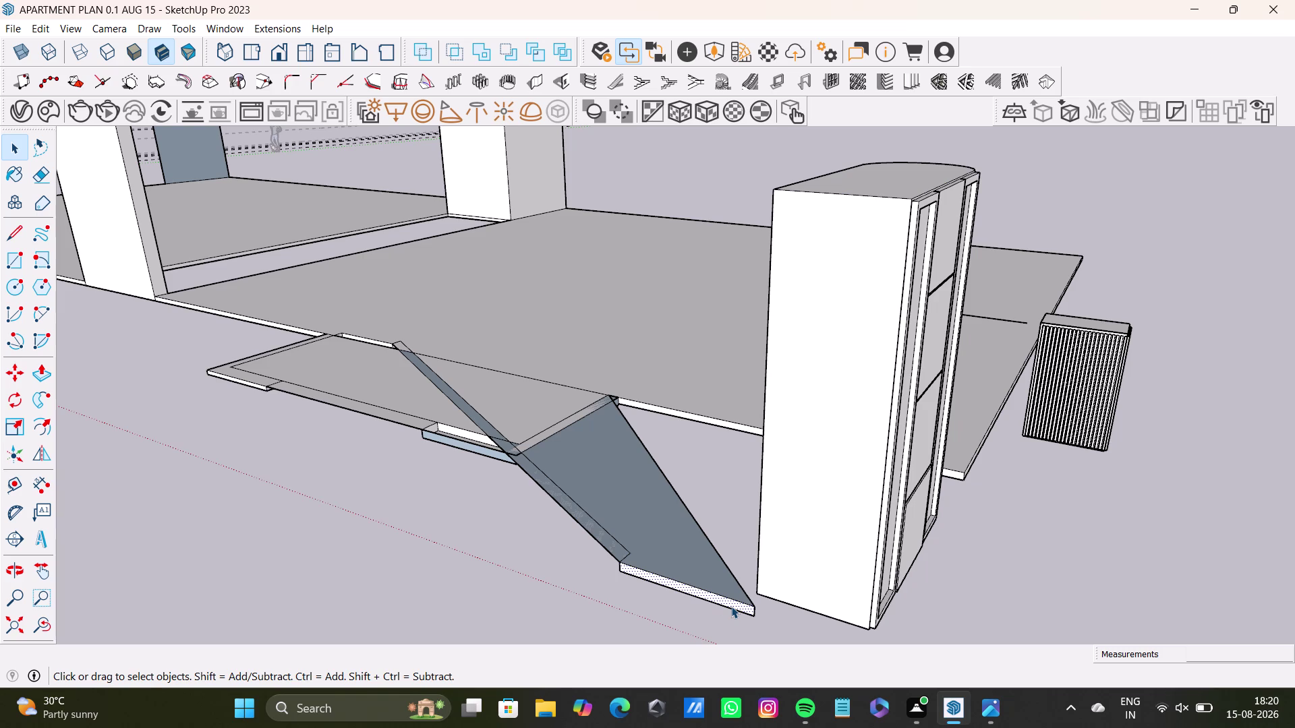
Select the whole tall cabinet and orbit to check its front and side faces.
click(731, 606)
click(739, 607)
triple_click(852, 544)
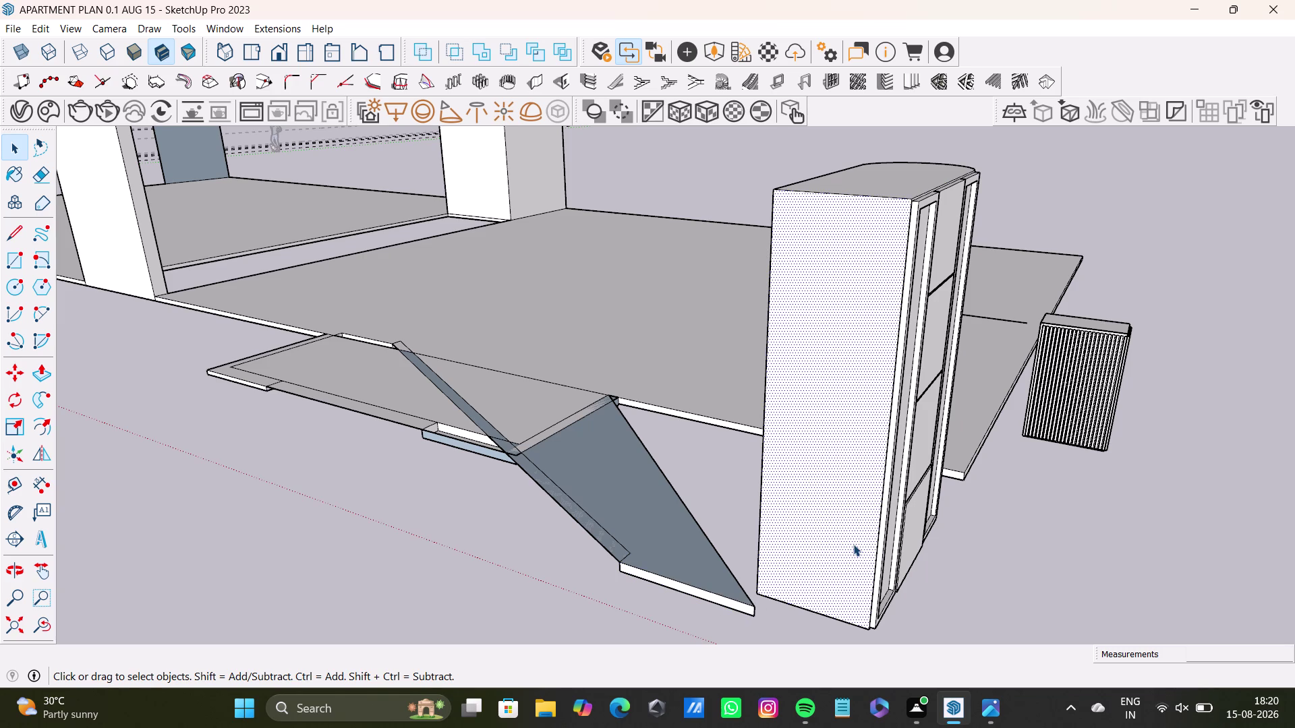
click(853, 544)
middle_drag(891, 595, 490, 450)
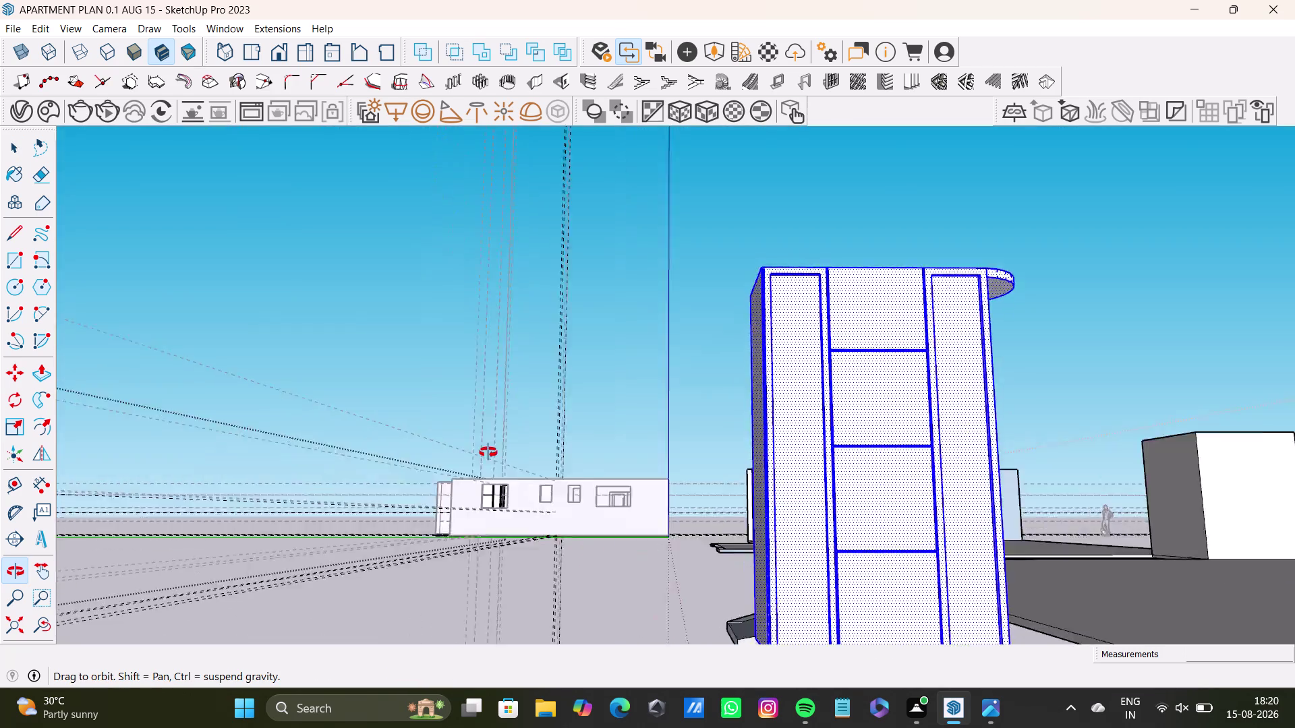
middle_drag(489, 451, 1038, 521)
middle_drag(911, 536, 1083, 582)
middle_drag(985, 521, 820, 534)
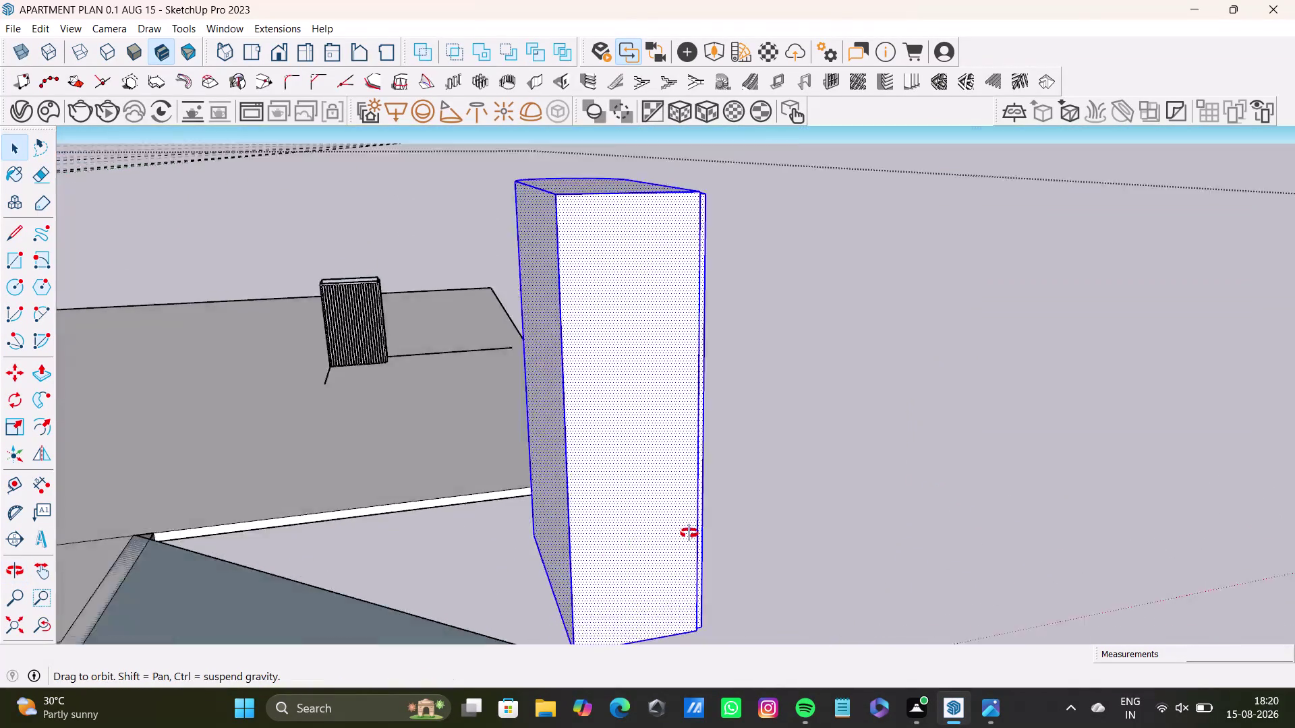
middle_drag(821, 533, 1100, 473)
scroll(up, 3)
middle_drag(237, 303, 549, 287)
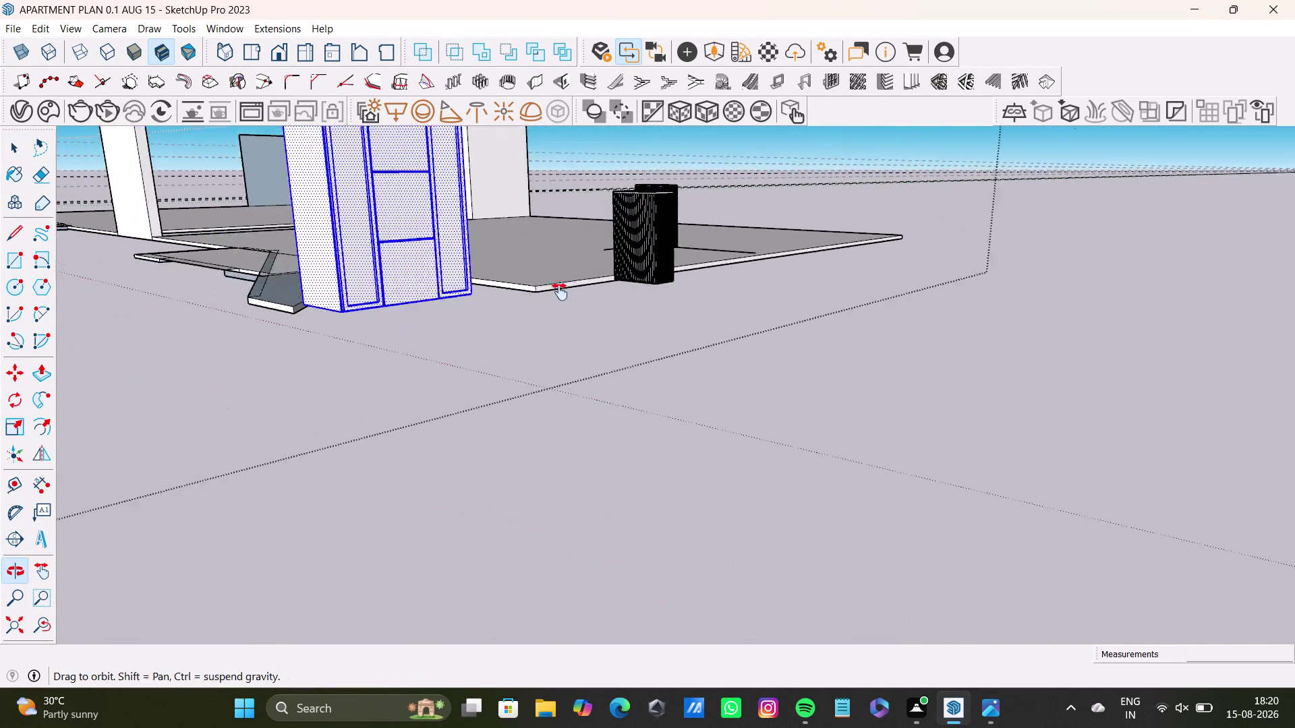
middle_drag(550, 287, 560, 294)
Move the tall cabinet past the slab edge onto open ground away from the building.
key(m)
drag(495, 338, 503, 340)
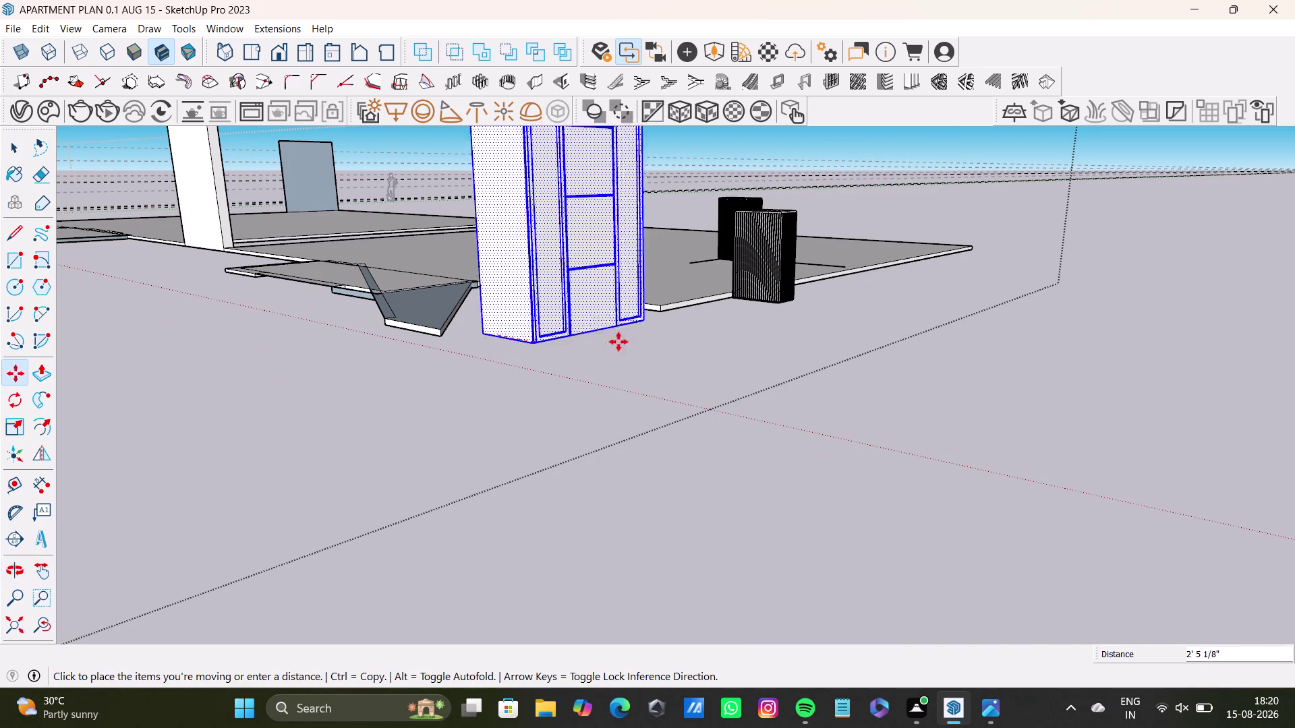
click(995, 431)
middle_drag(634, 358, 659, 594)
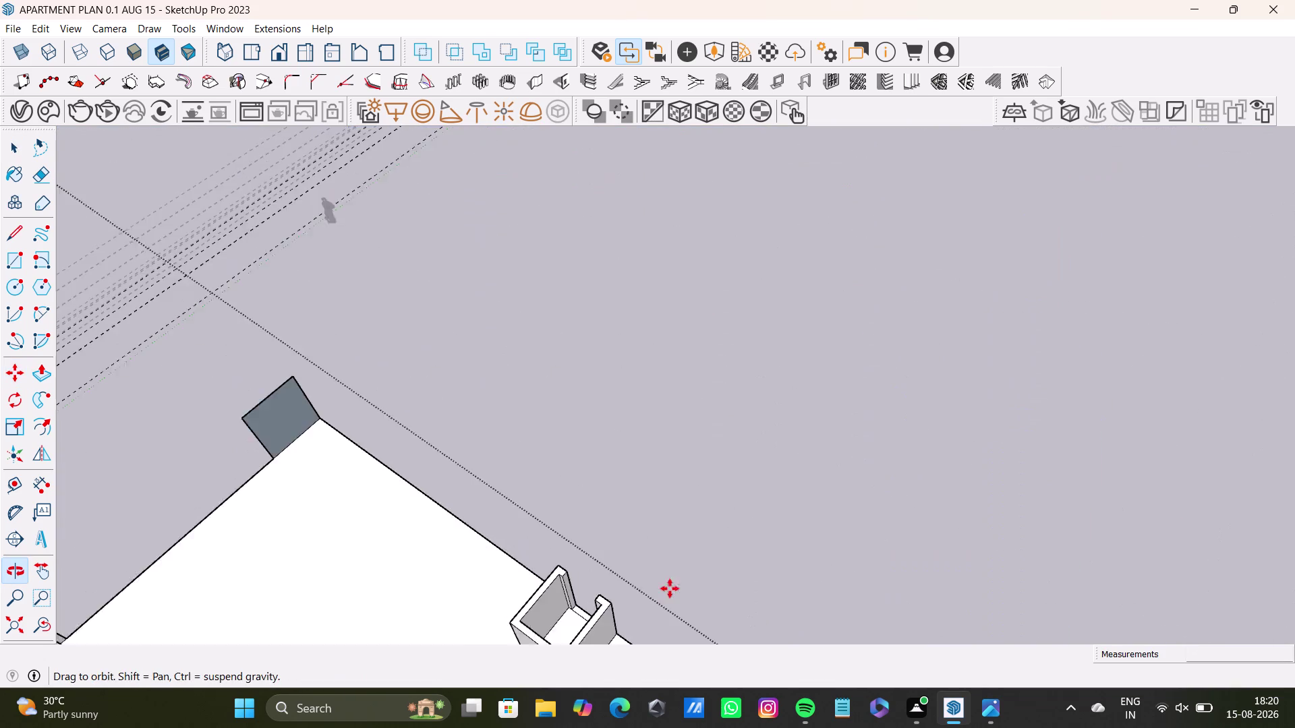
middle_drag(704, 566, 628, 156)
scroll(down, 3)
middle_drag(708, 383, 696, 184)
scroll(up, 3)
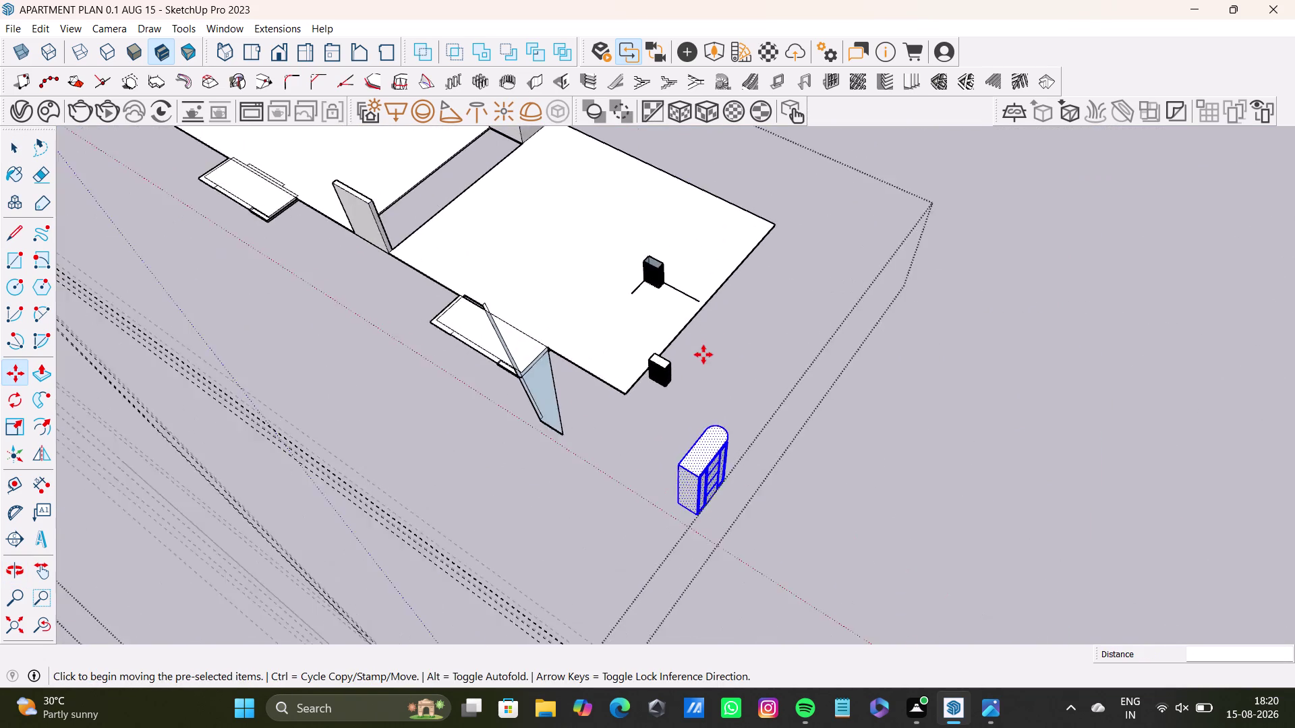
scroll(up, 3)
middle_drag(700, 387, 892, 340)
scroll(up, 3)
drag(592, 255, 646, 325)
key(space)
drag(596, 263, 752, 461)
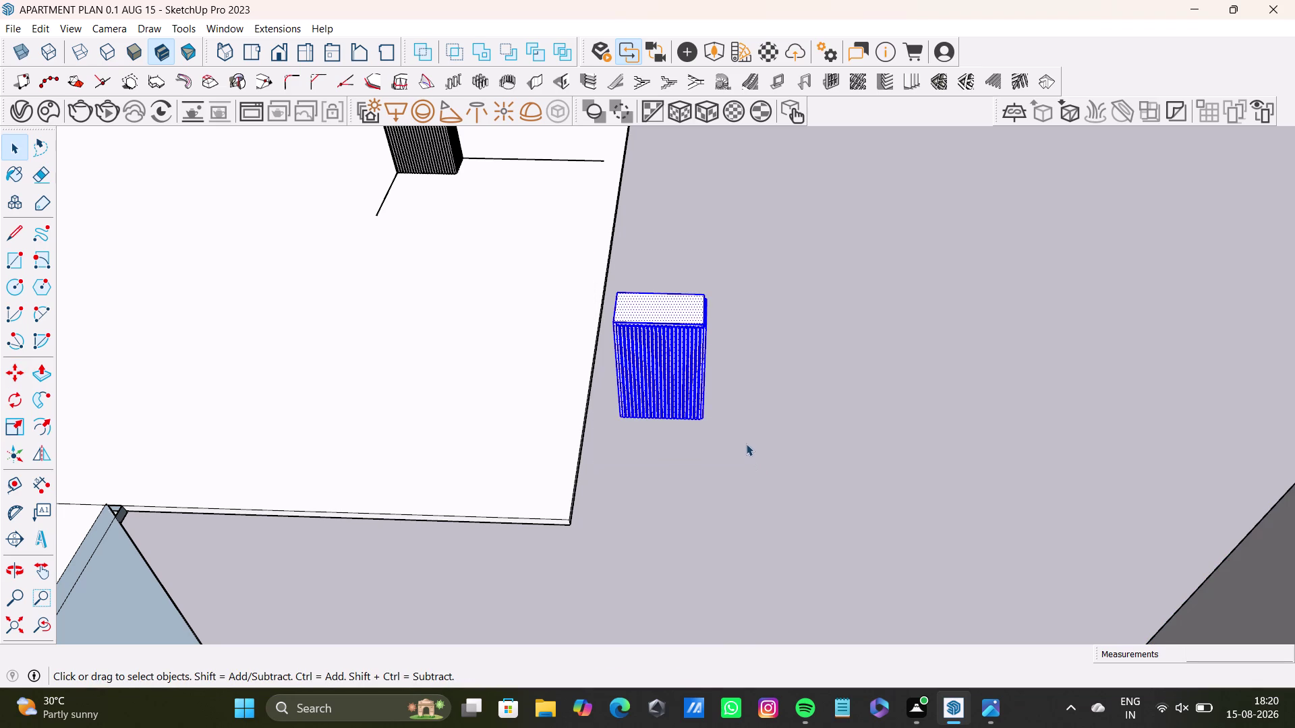
Move the small louvered box out beside the cabinet and clear the selection.
key(m)
drag(704, 418, 809, 428)
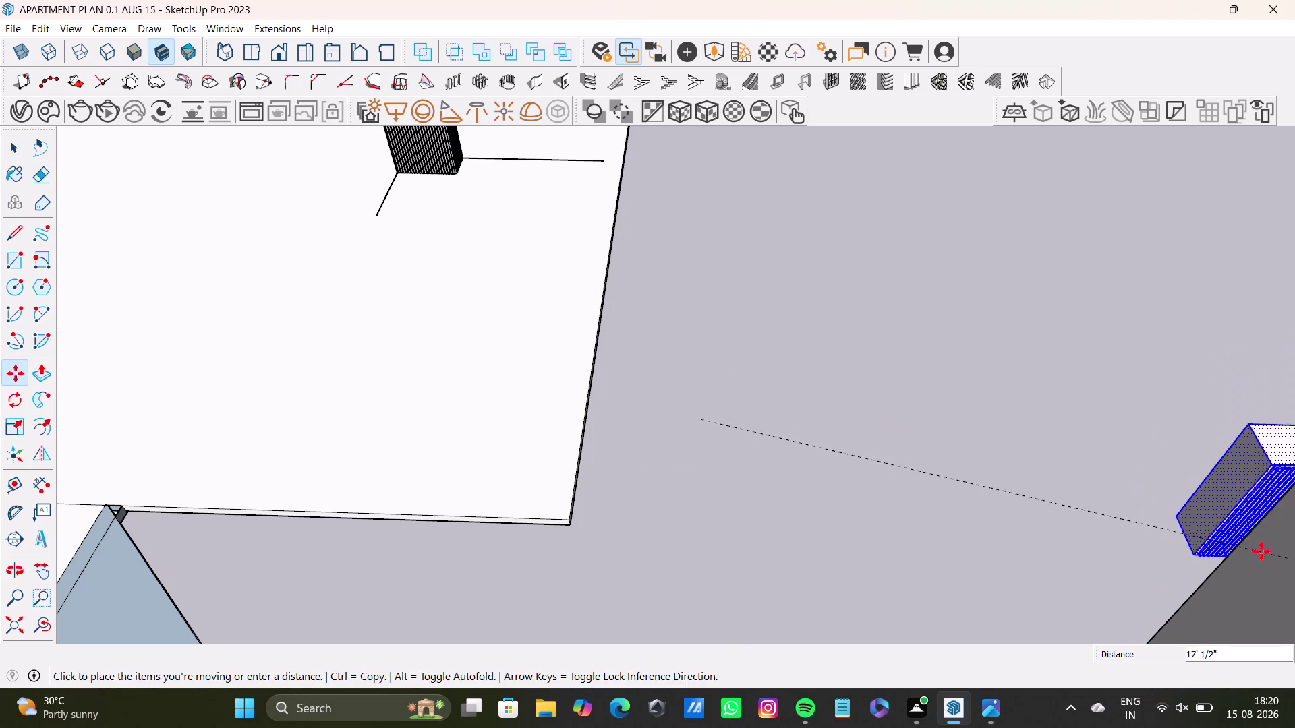
click(1224, 535)
key(space)
scroll(down, 3)
key(space)
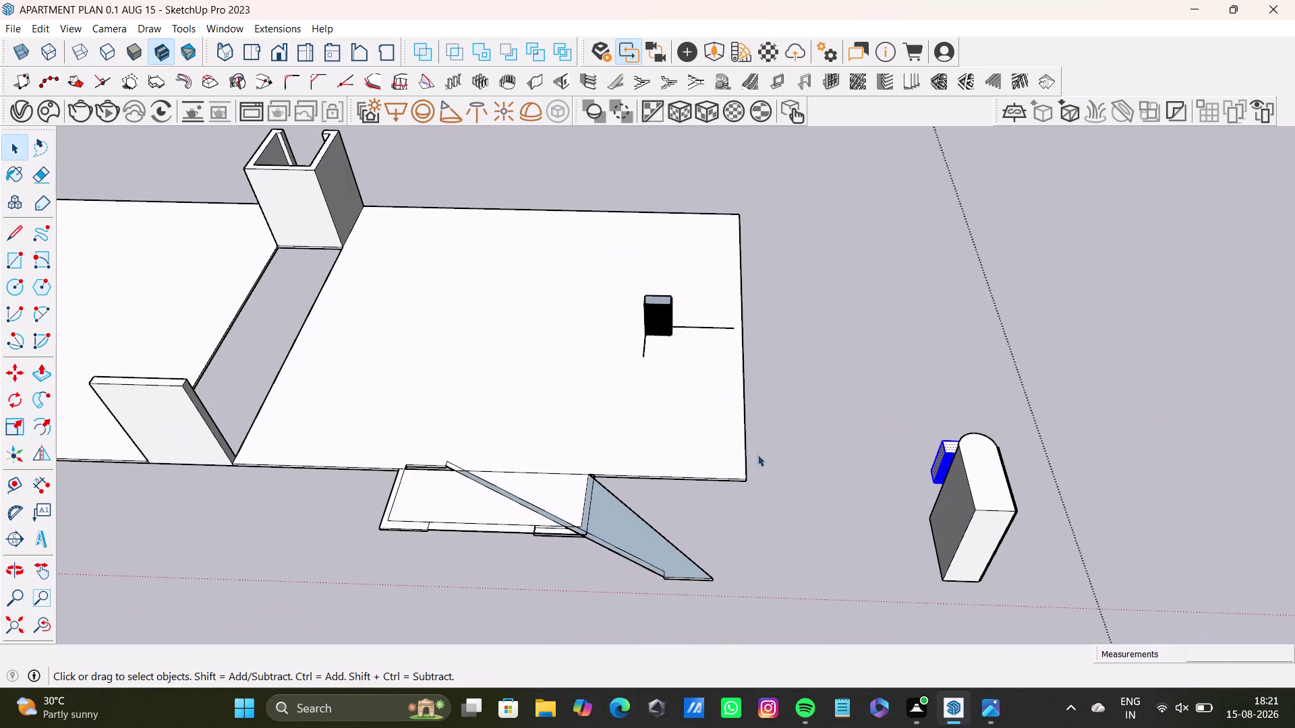
click(720, 450)
click(720, 450)
scroll(down, 3)
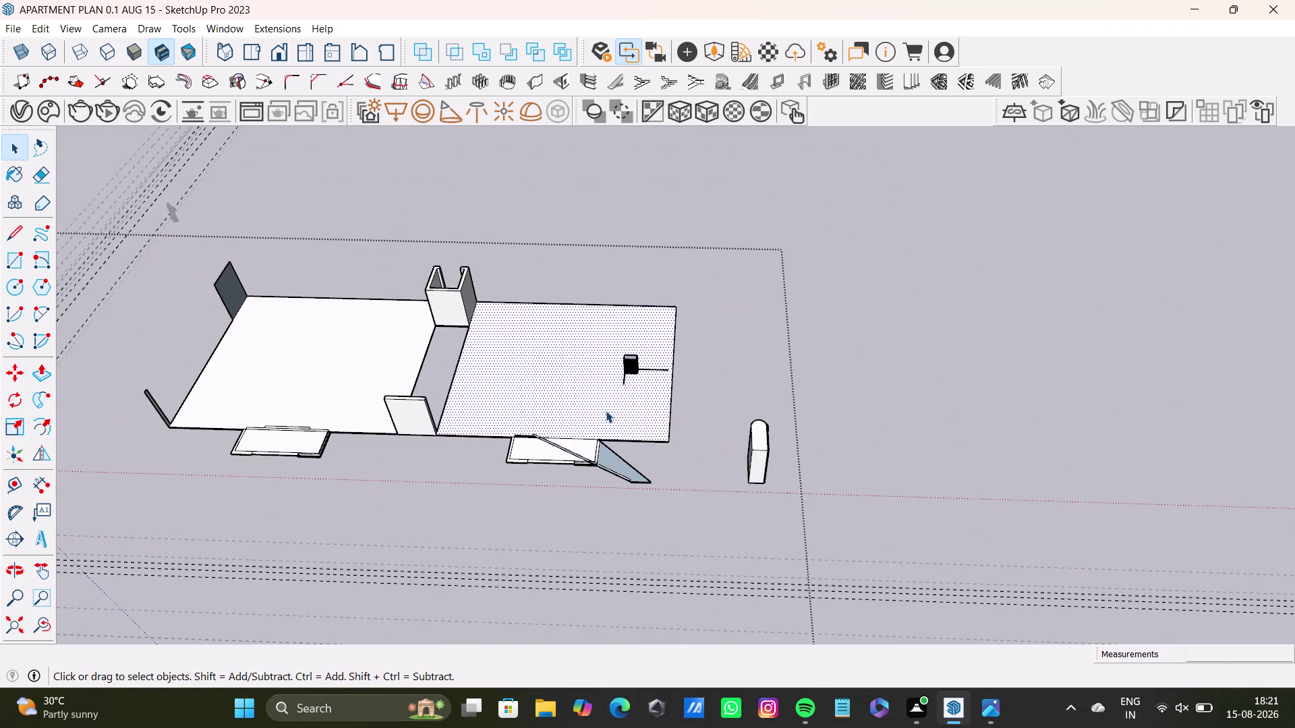
Triple-click the loose floor slab piece and delete it.
middle_drag(606, 411, 743, 417)
triple_click(726, 419)
scroll(down, 3)
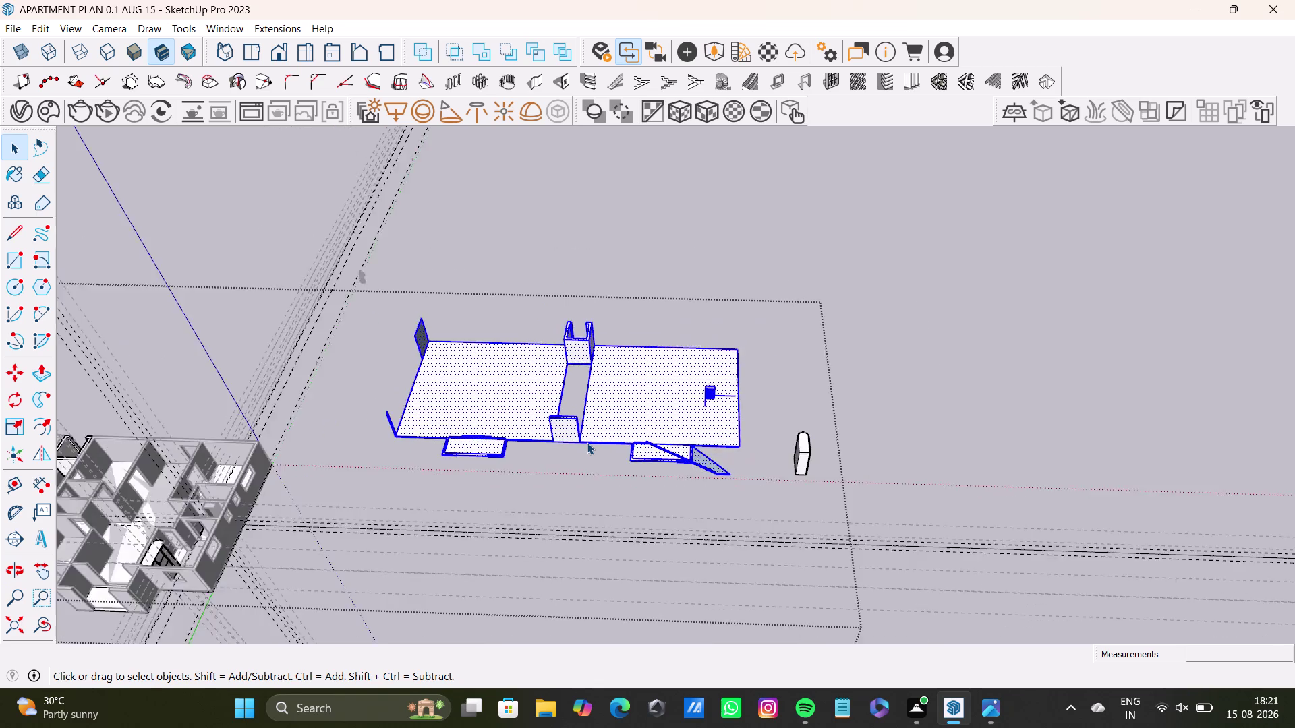
scroll(down, 3)
scroll(up, 3)
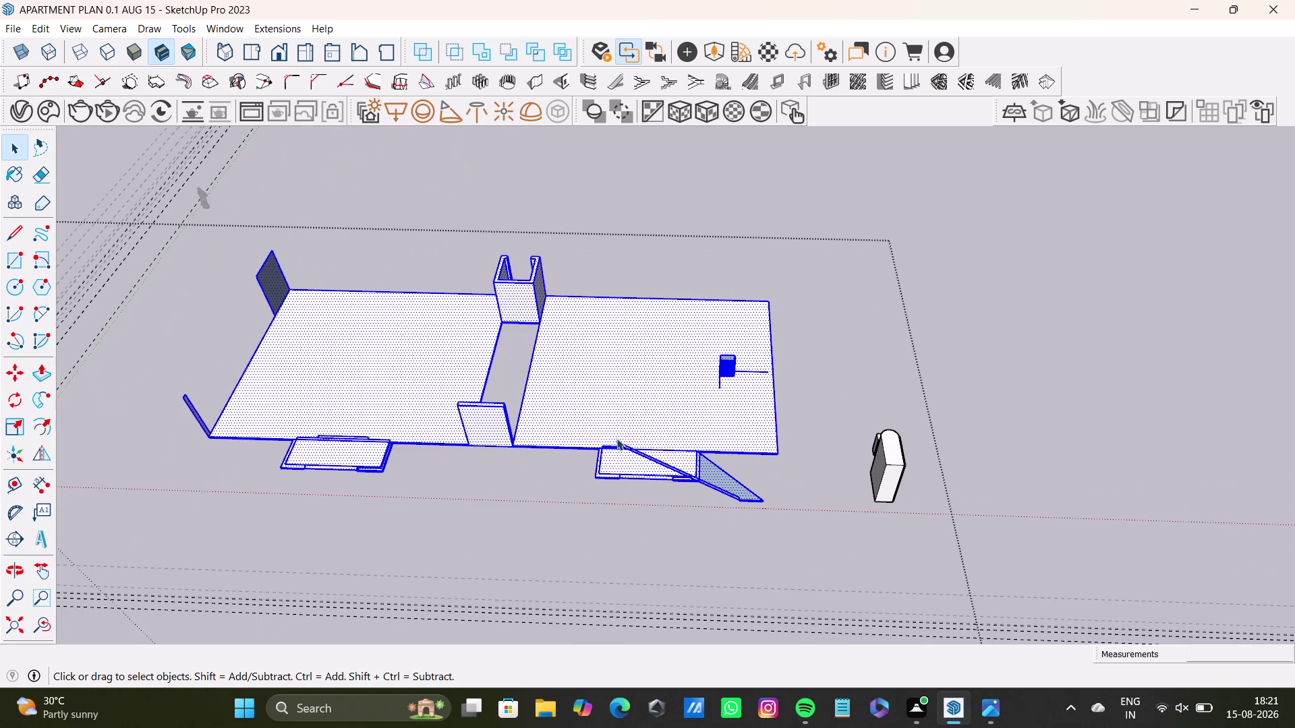
key(Delete)
scroll(up, 3)
scroll(down, 3)
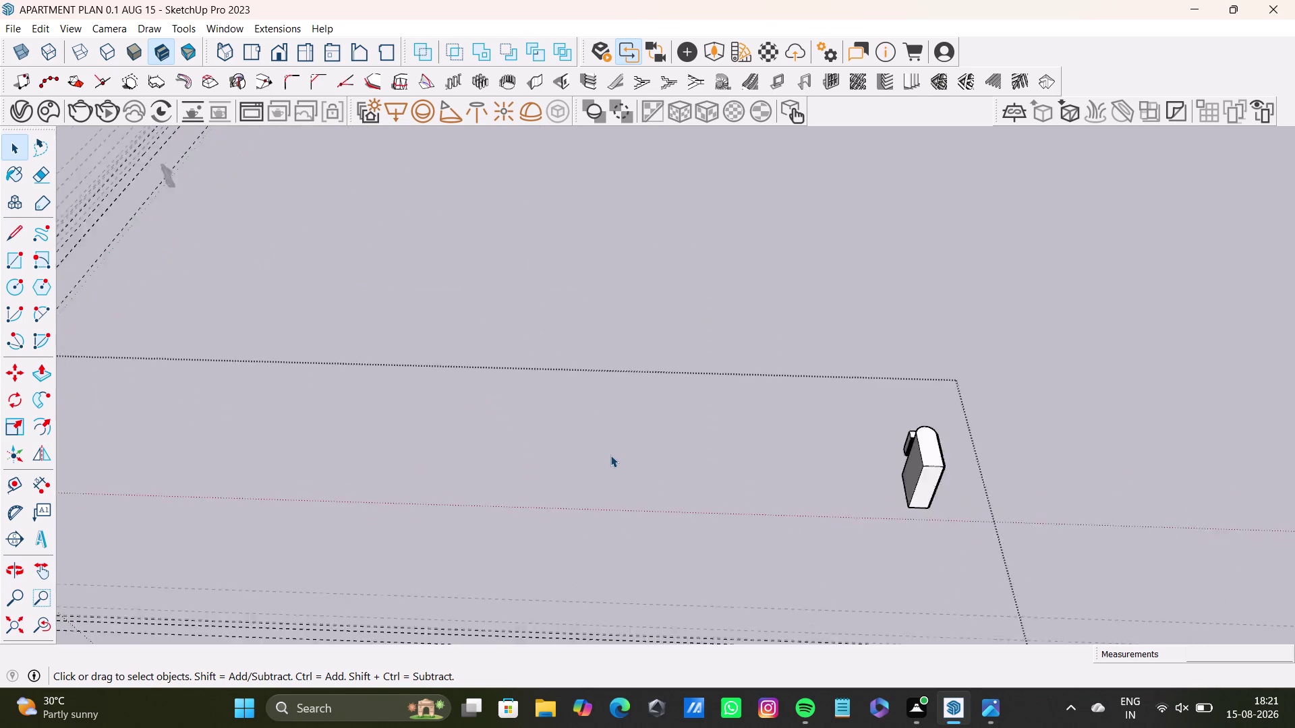
scroll(down, 3)
Orbit and zoom out to view the cabinet, louvered box and apartment model.
middle_drag(666, 467, 170, 288)
scroll(up, 3)
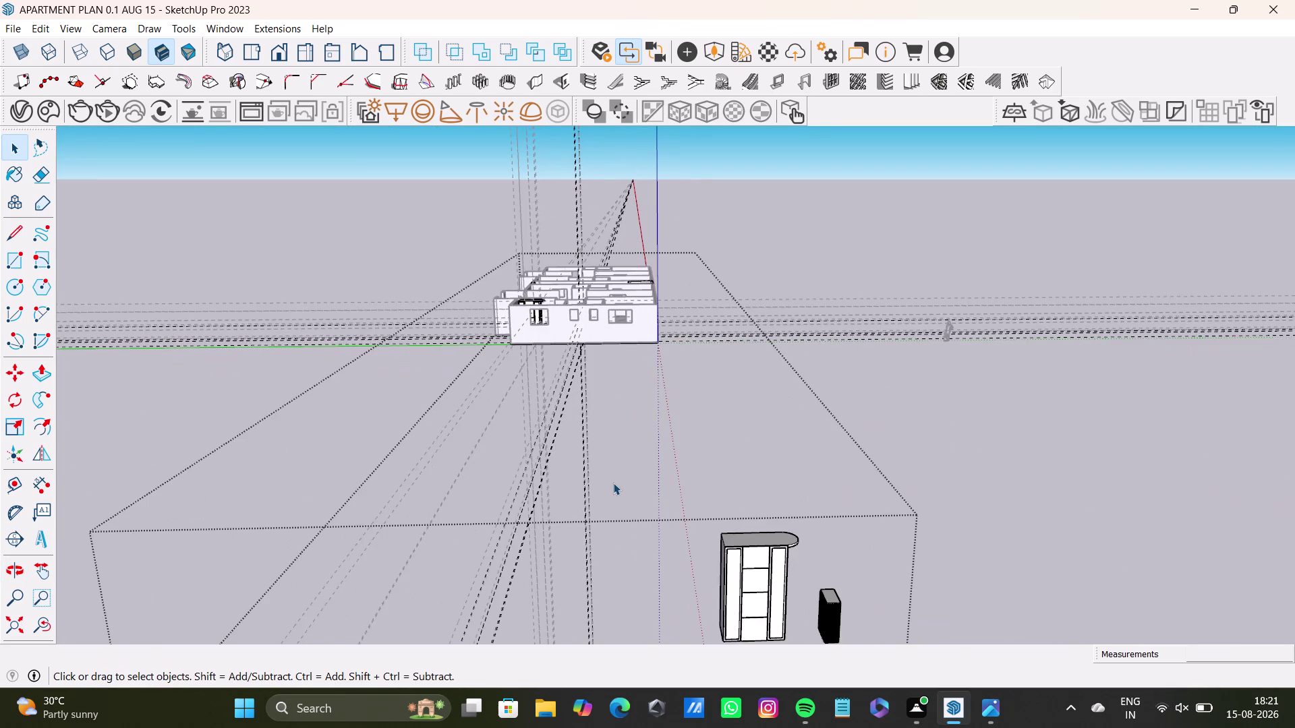
scroll(down, 3)
scroll(up, 3)
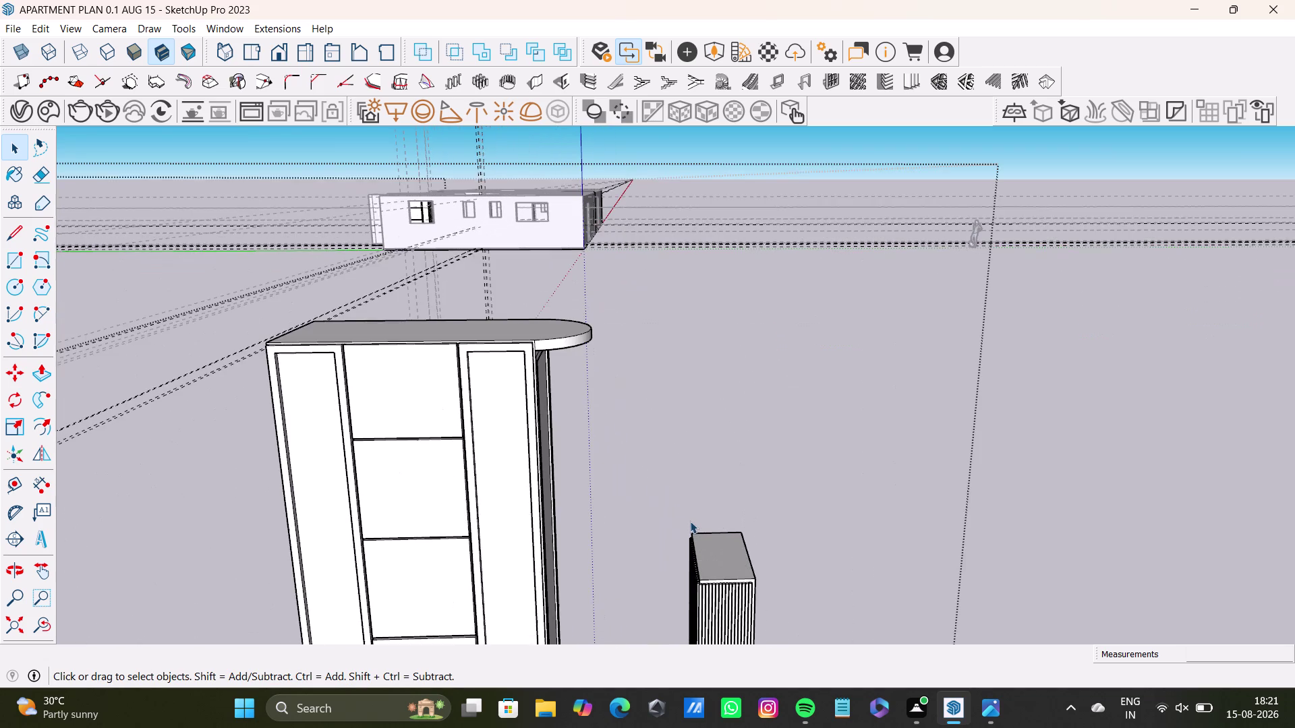
middle_drag(738, 556, 894, 619)
scroll(down, 3)
scroll(down, 3)
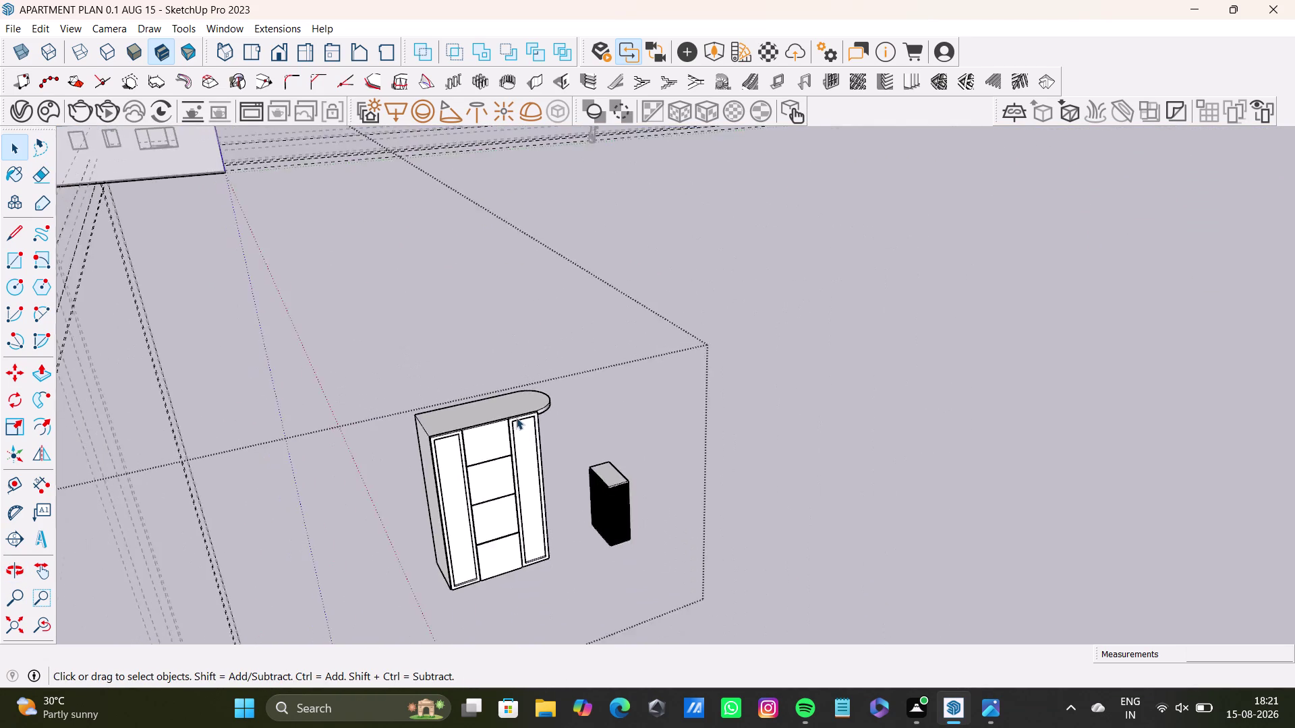
scroll(down, 3)
key(space)
middle_drag(332, 323, 699, 380)
scroll(down, 3)
middle_drag(342, 363, 692, 377)
scroll(up, 3)
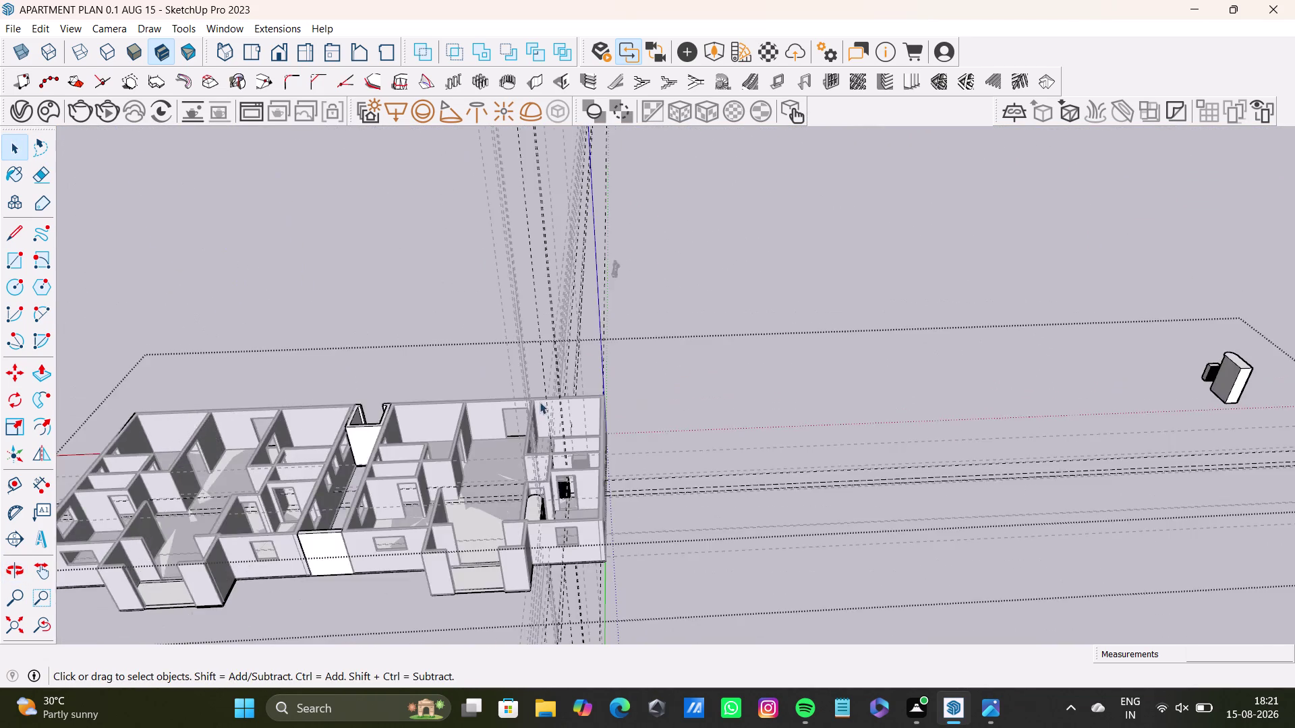
Orbit over the apartment to the tall cabinet and enter its group.
scroll(up, 3)
middle_drag(594, 522, 592, 360)
scroll(up, 3)
middle_drag(592, 379, 583, 552)
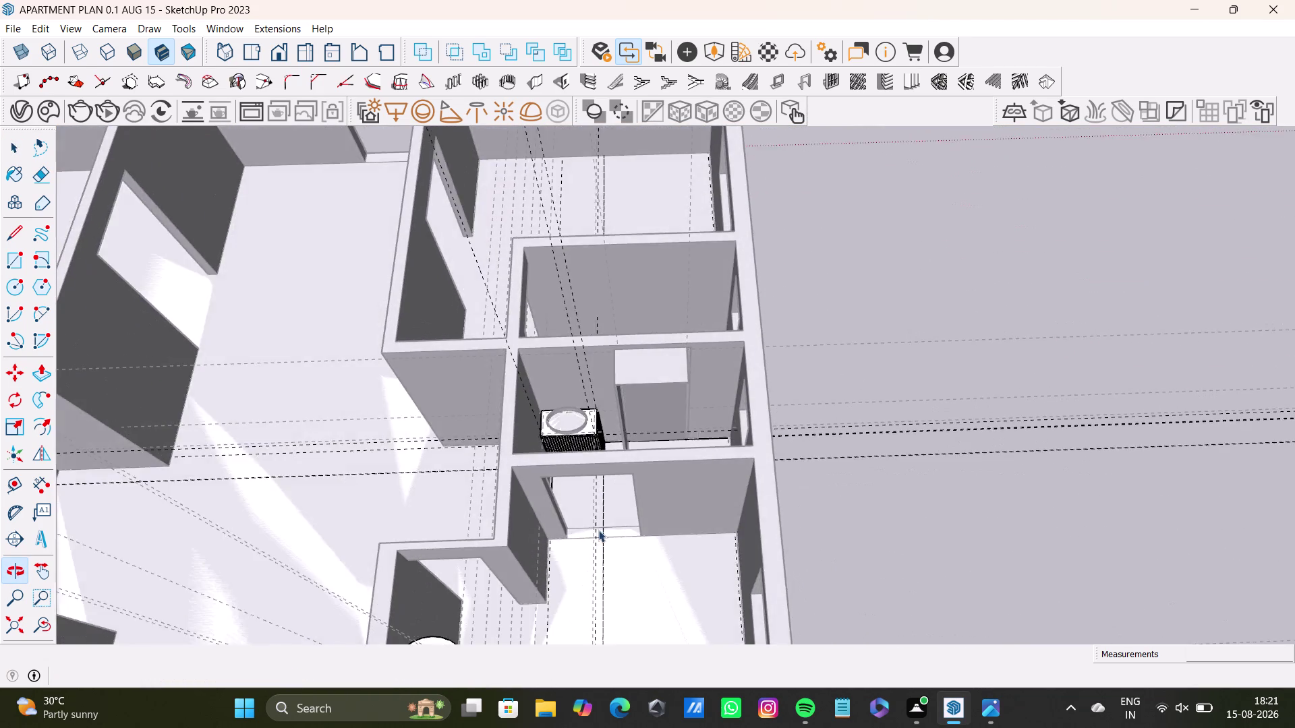
scroll(up, 3)
middle_drag(667, 395, 582, 448)
key(space)
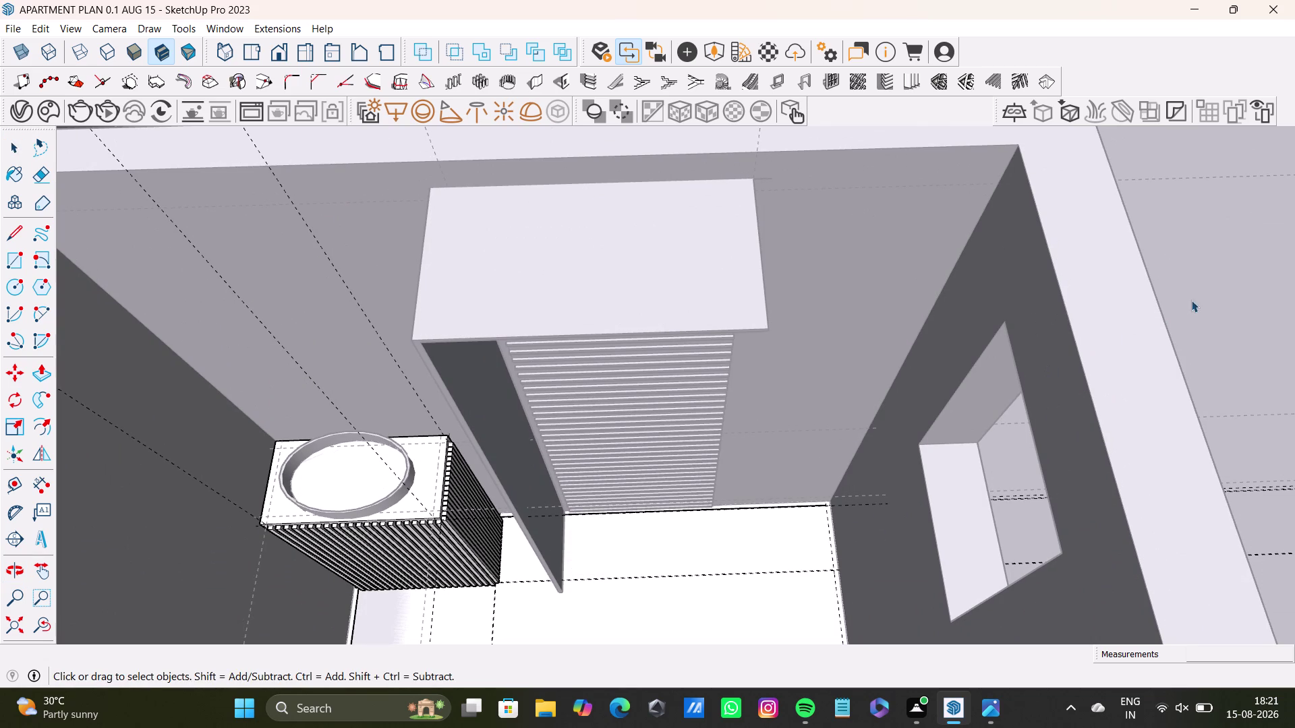
double_click(1206, 293)
click(1199, 299)
triple_click(1204, 291)
click(1204, 290)
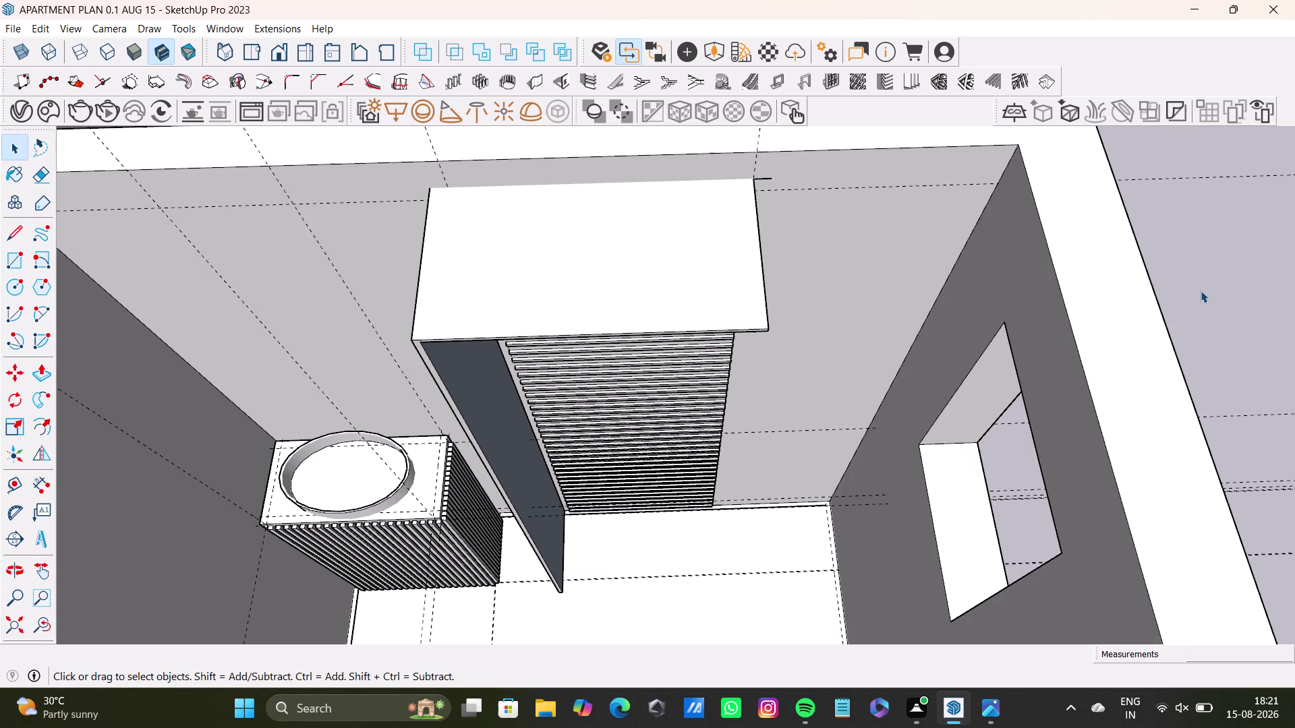
Look behind the tall cabinet, then triple-click to select all front louver slats.
middle_drag(799, 364, 490, 301)
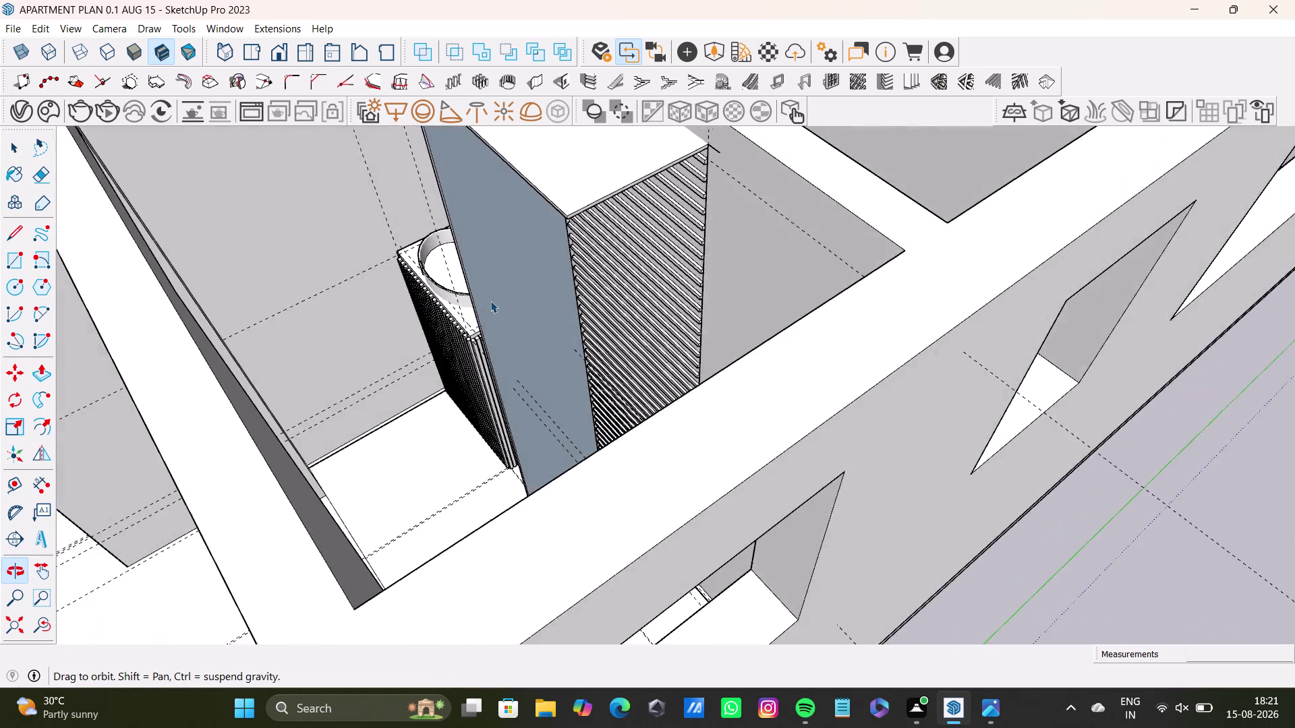
scroll(up, 3)
scroll(up, 3)
click(745, 239)
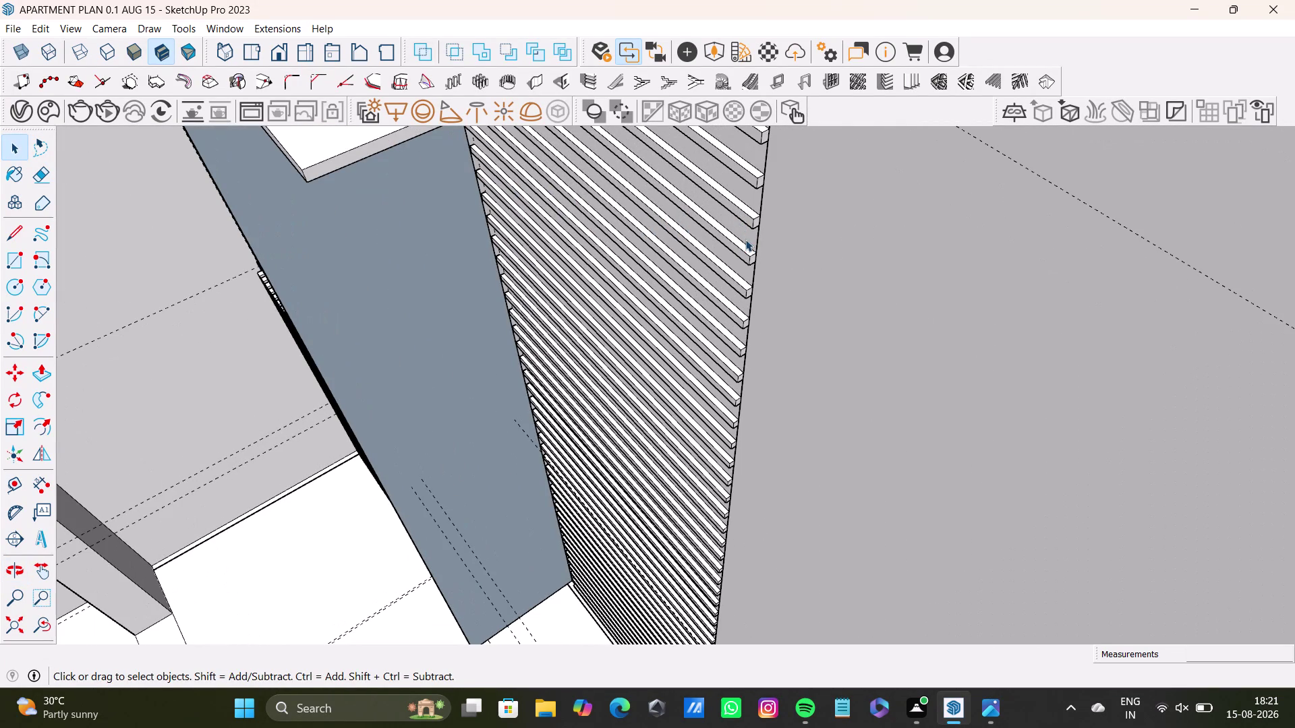
triple_click(749, 241)
click(745, 235)
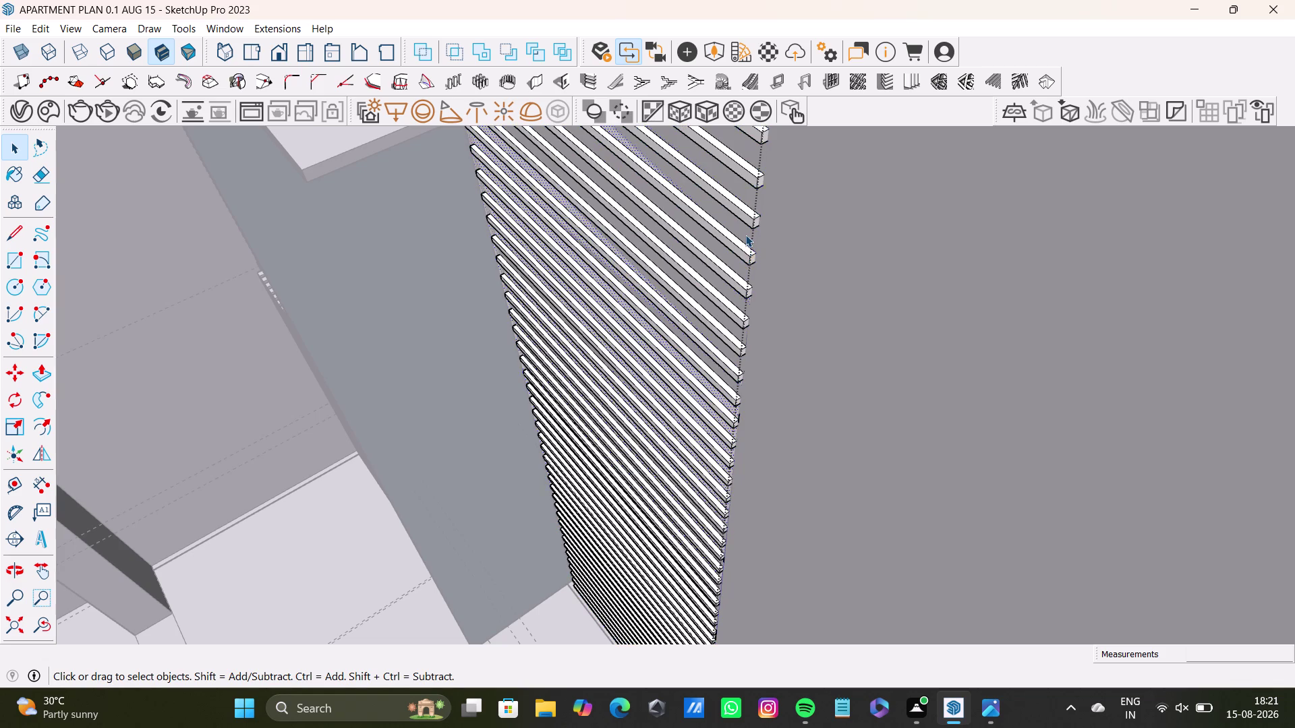
click(745, 239)
scroll(down, 3)
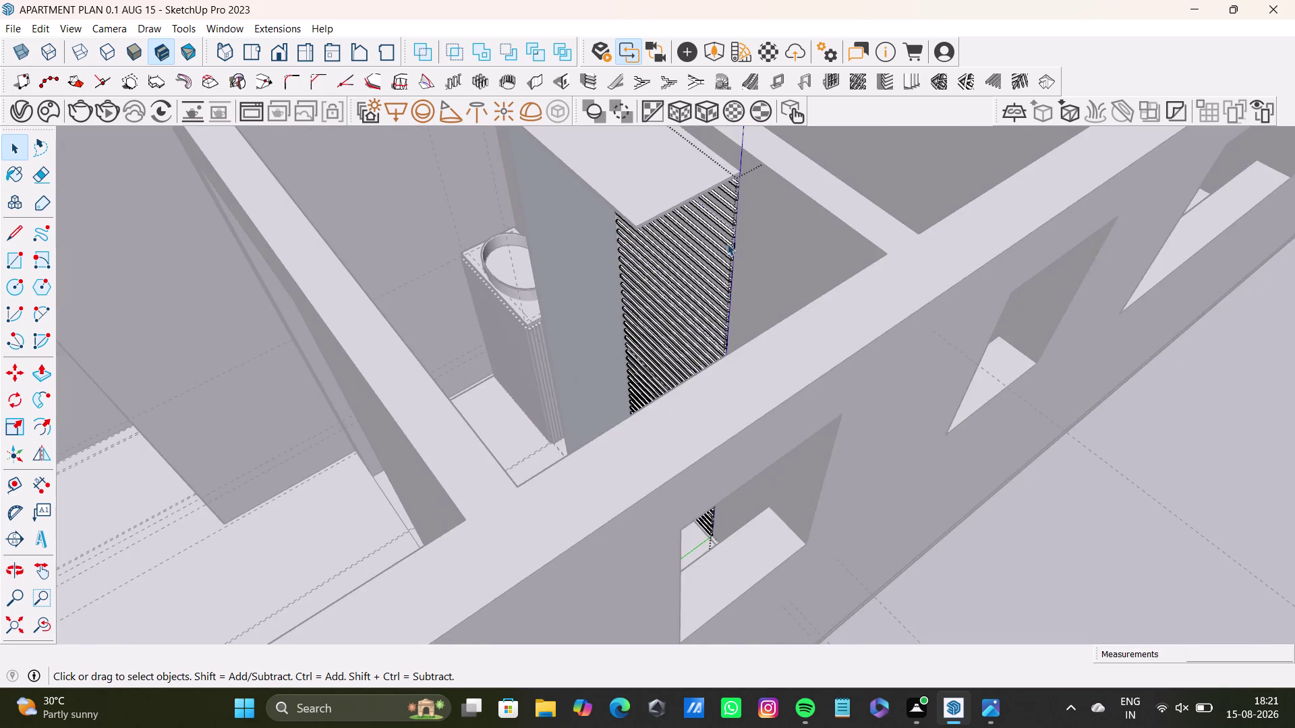
middle_drag(729, 243, 729, 389)
scroll(up, 3)
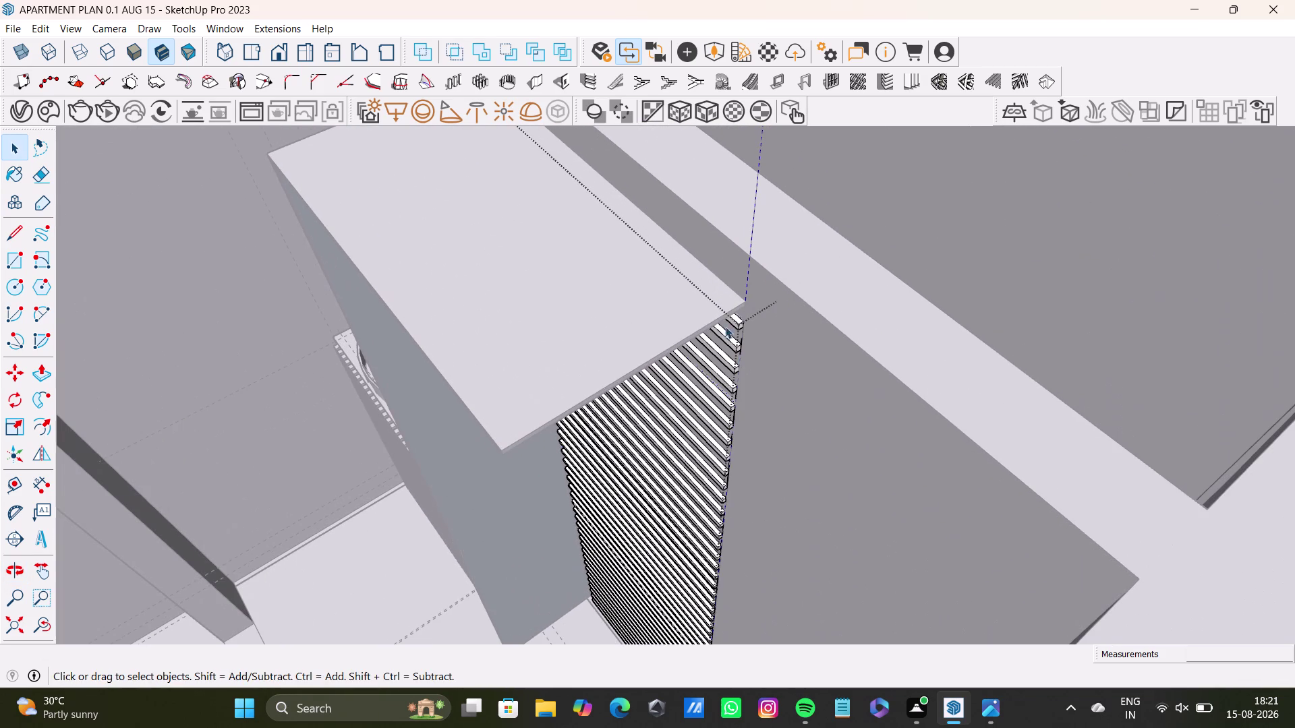
click(733, 321)
triple_click(737, 331)
click(737, 332)
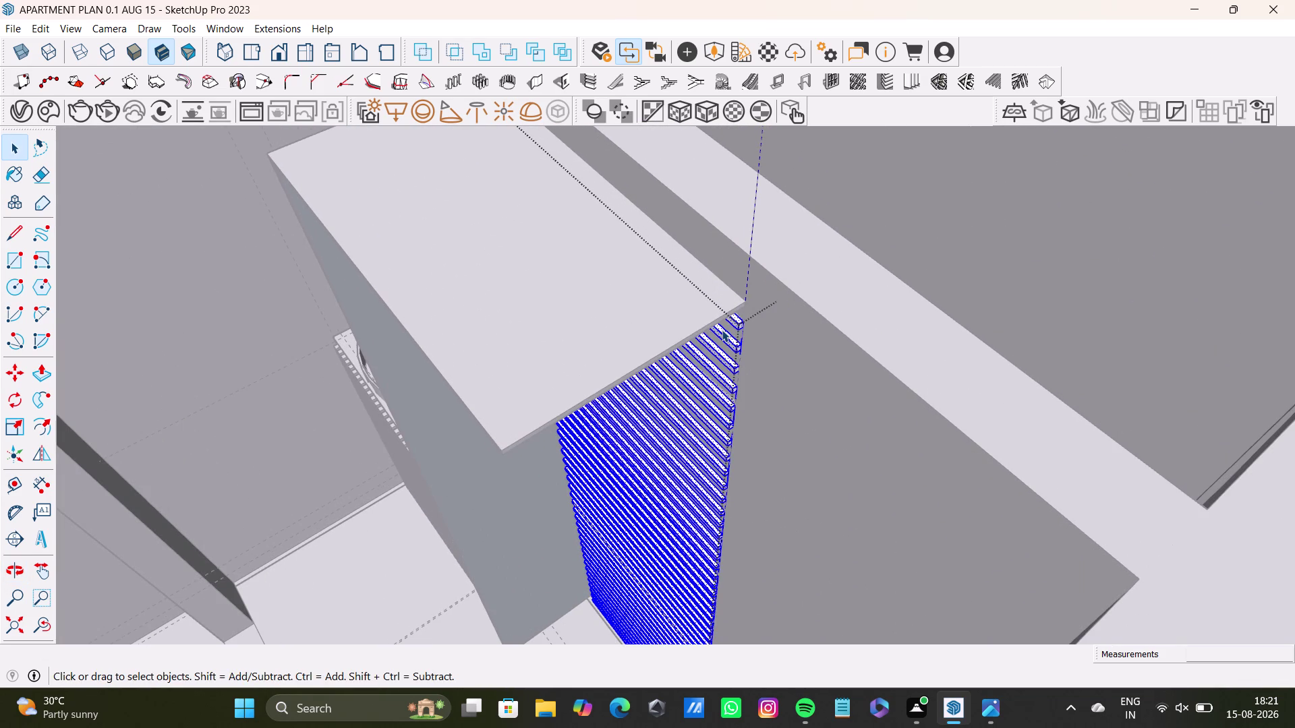
Orbit around the selected slats to view the cabinet's slatted corner.
scroll(down, 3)
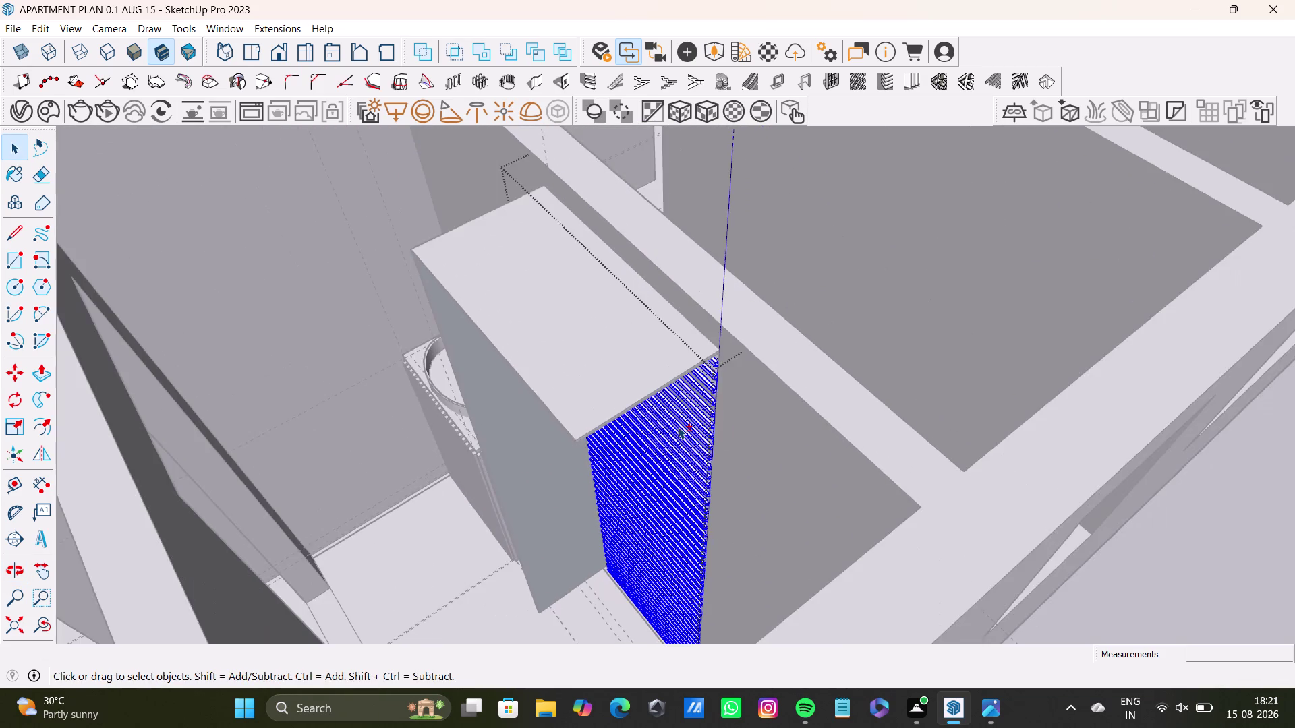
middle_drag(691, 427, 719, 393)
scroll(down, 3)
middle_drag(749, 415, 855, 363)
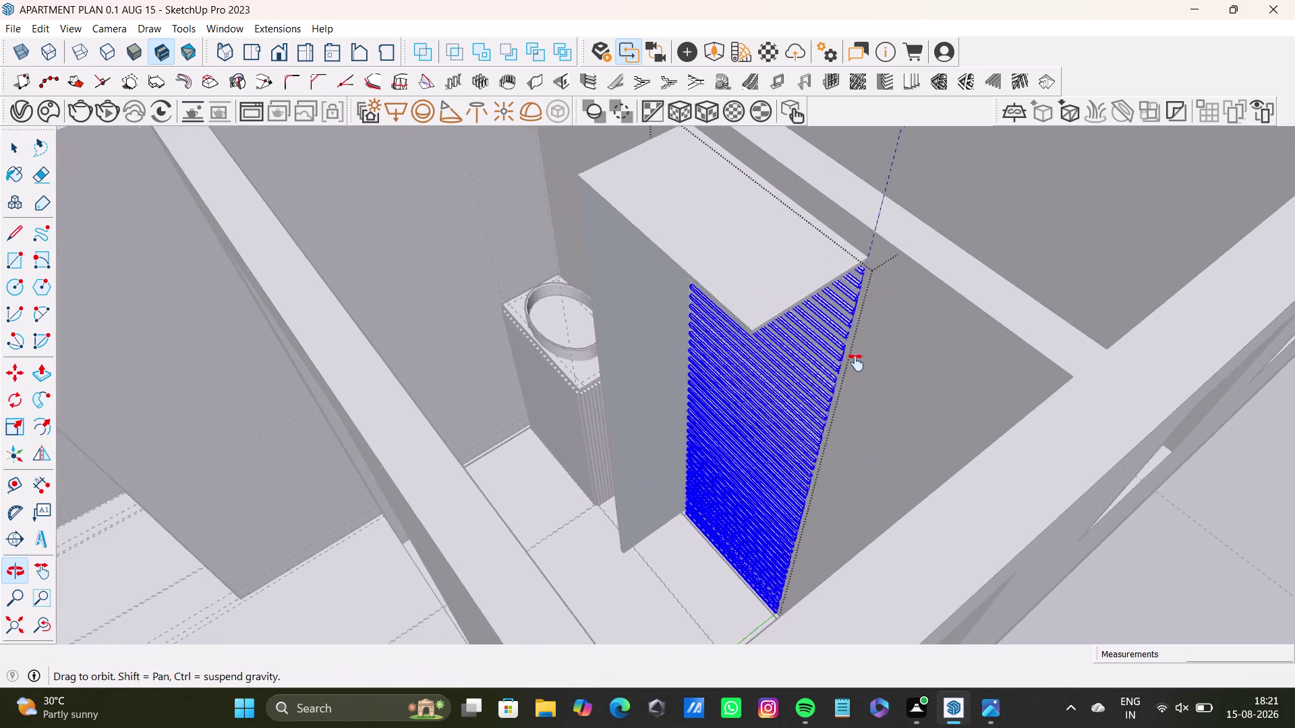
middle_drag(856, 363, 860, 385)
double_click(772, 301)
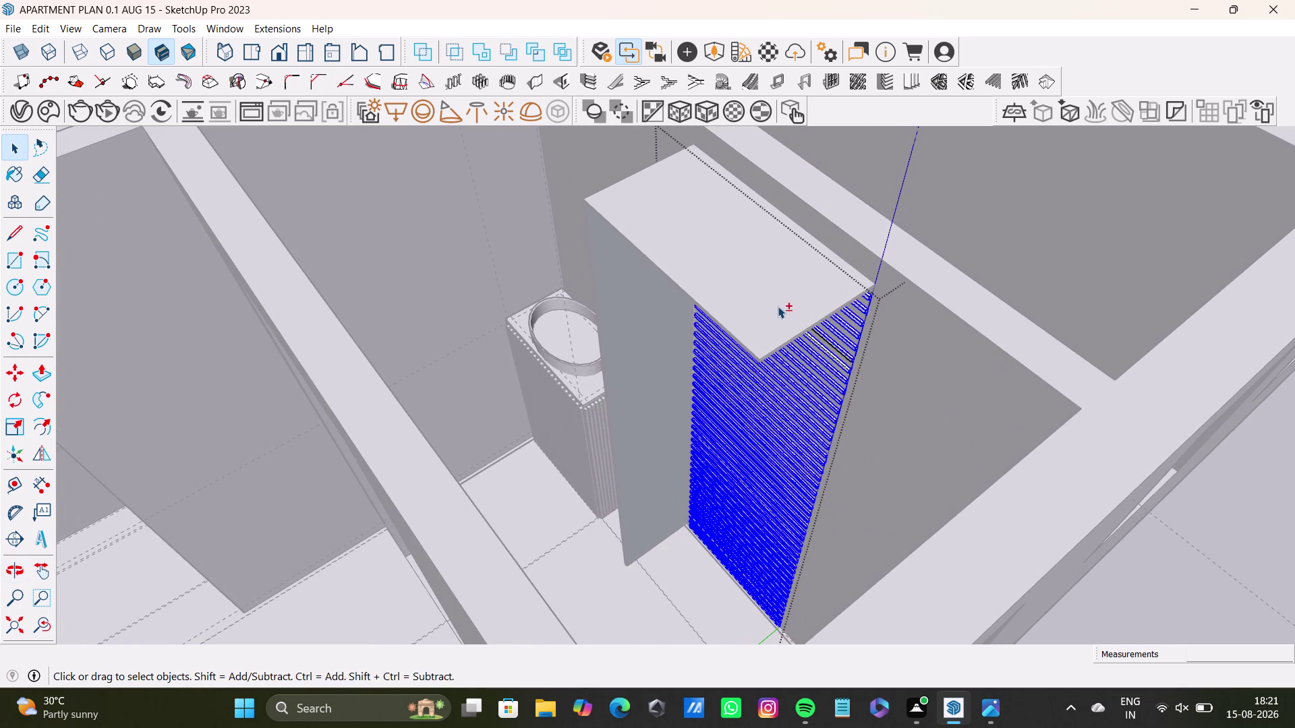
double_click(778, 306)
double_click(778, 306)
Copy the louver slats from their top corner to the open ground outside the building.
key(m)
click(874, 298)
scroll(down, 3)
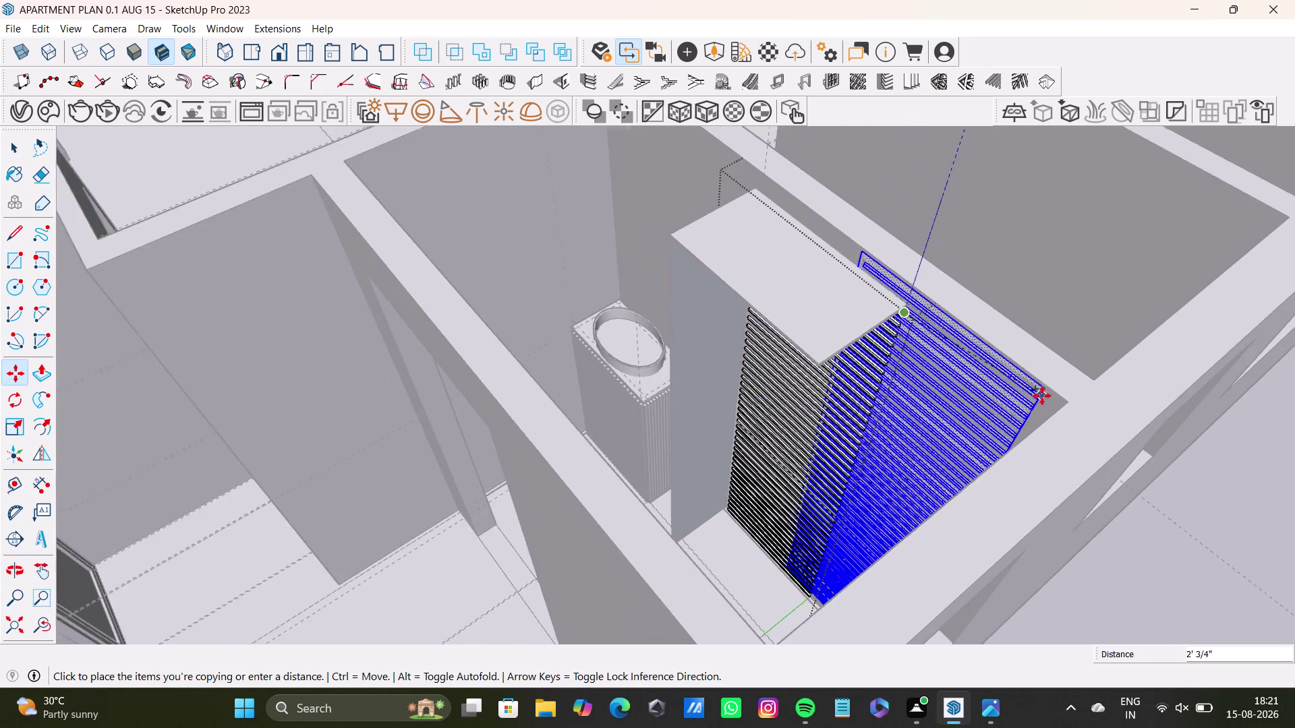
scroll(down, 3)
middle_drag(1029, 412, 509, 201)
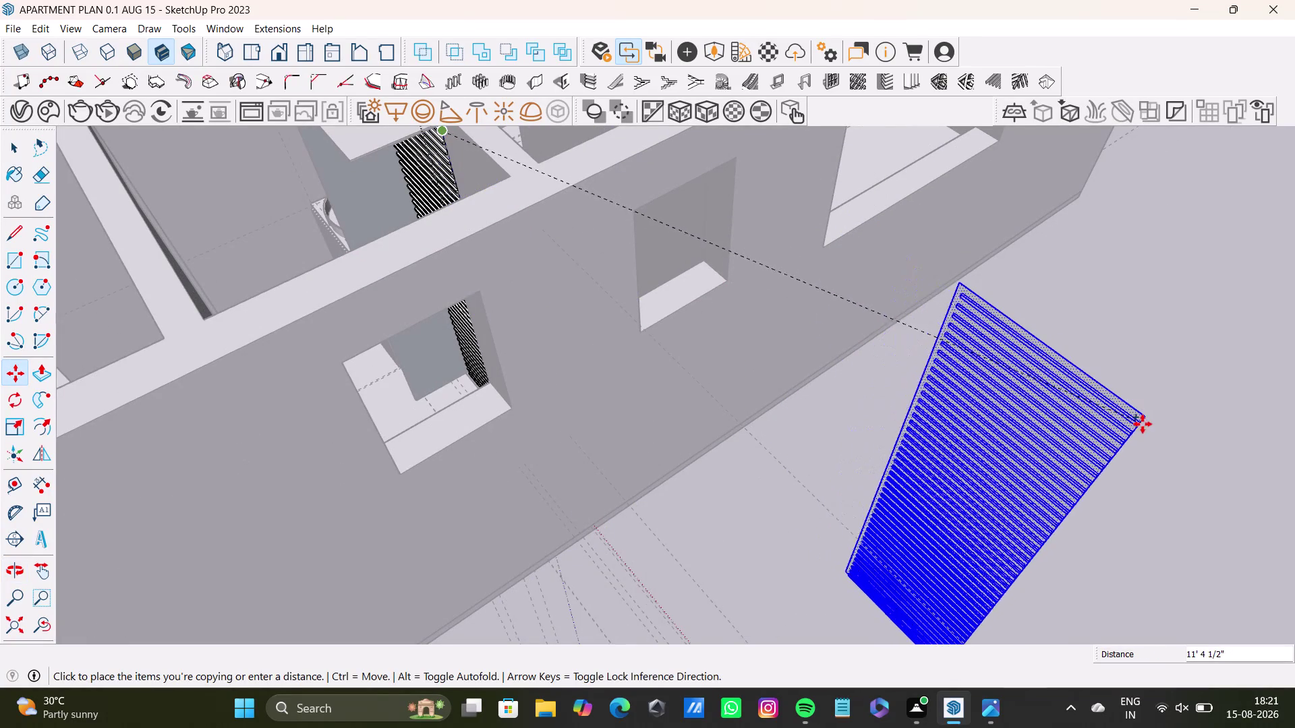
click(1143, 424)
Return to selecting and orbit back toward the tall cabinet.
key(space)
scroll(down, 3)
key(space)
click(1056, 309)
scroll(up, 3)
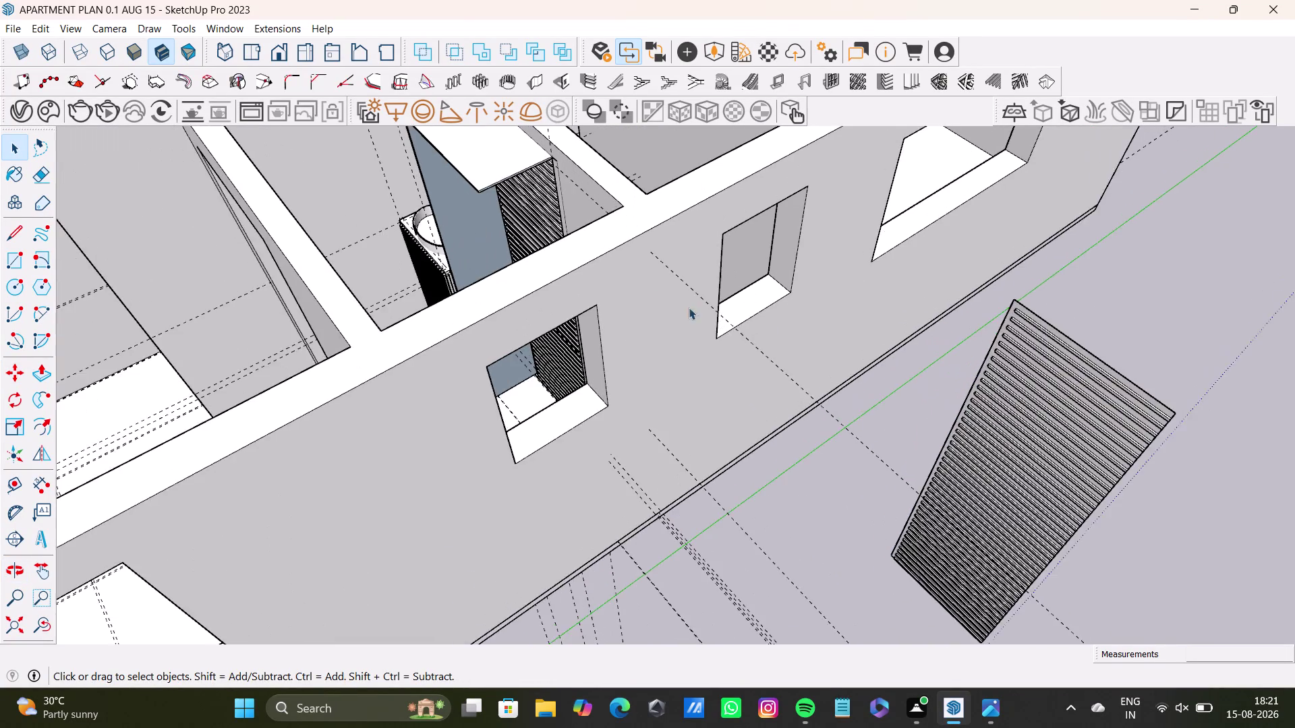
scroll(up, 3)
middle_drag(658, 291, 827, 435)
middle_drag(761, 406, 770, 258)
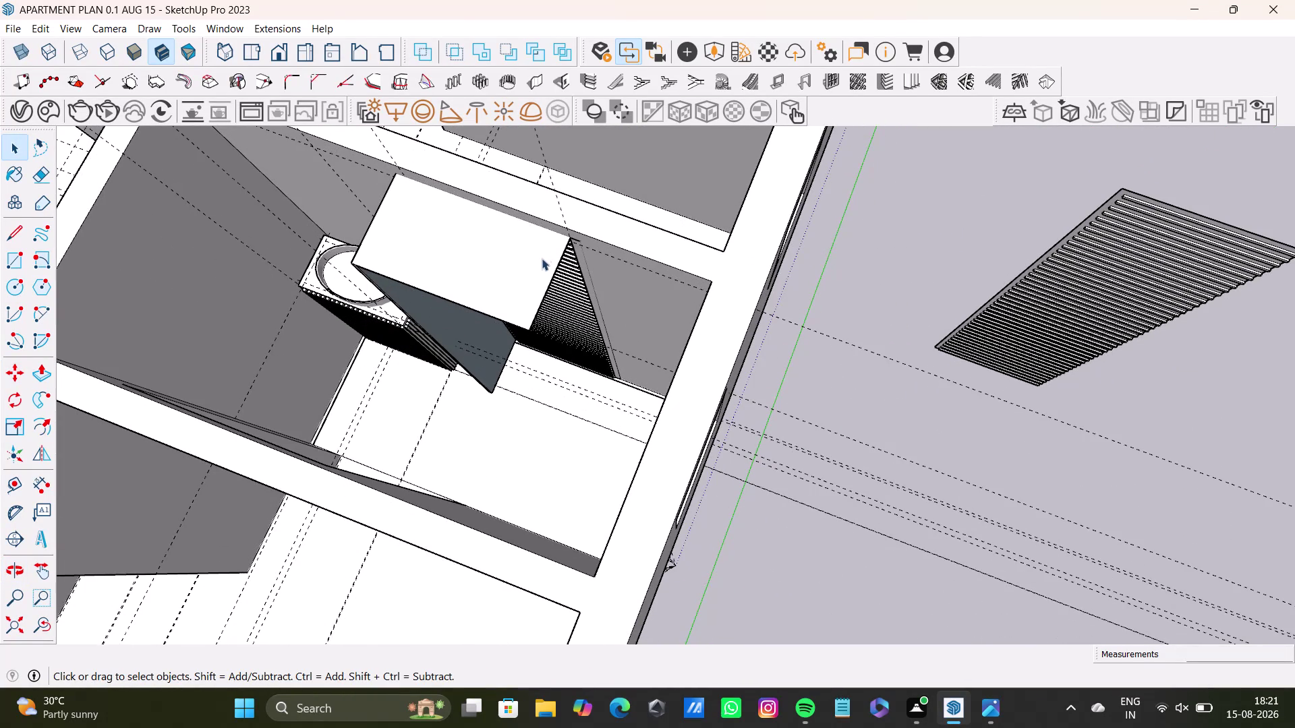
Select the cabinet's top slab and add the side panel to the selection.
double_click(517, 270)
scroll(up, 3)
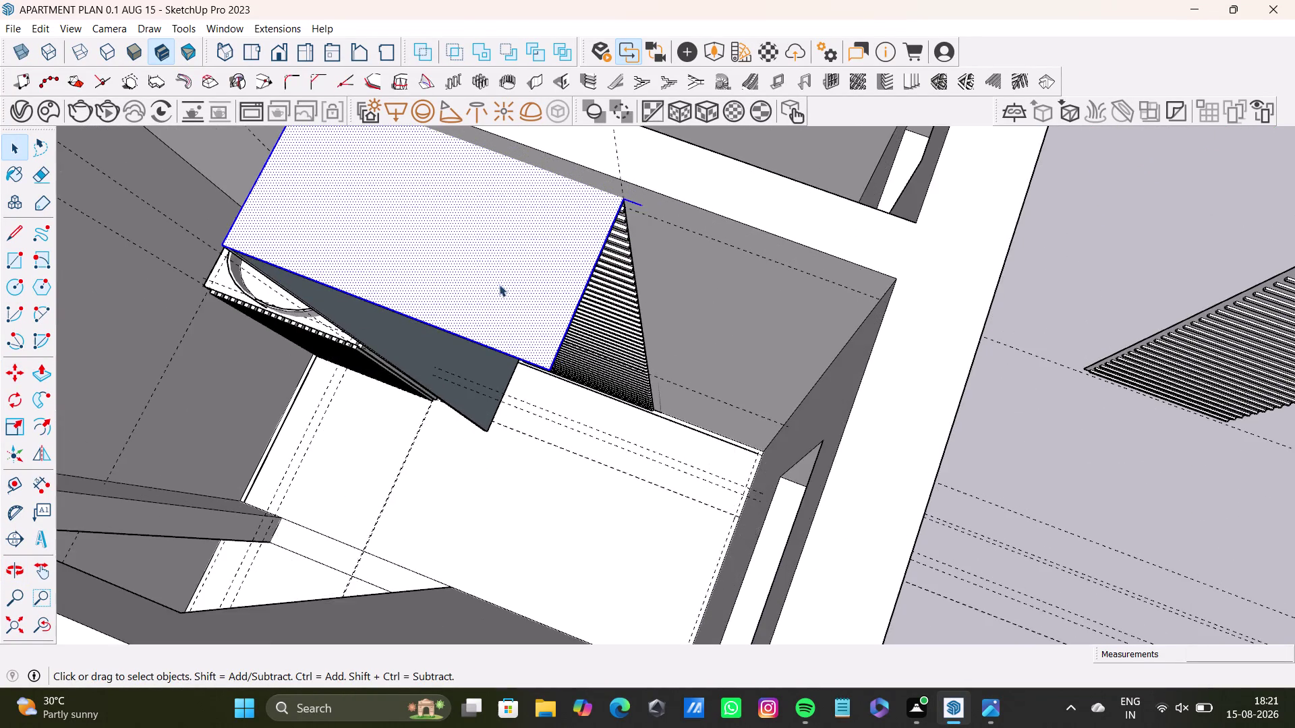
middle_drag(499, 284, 625, 142)
double_click(331, 207)
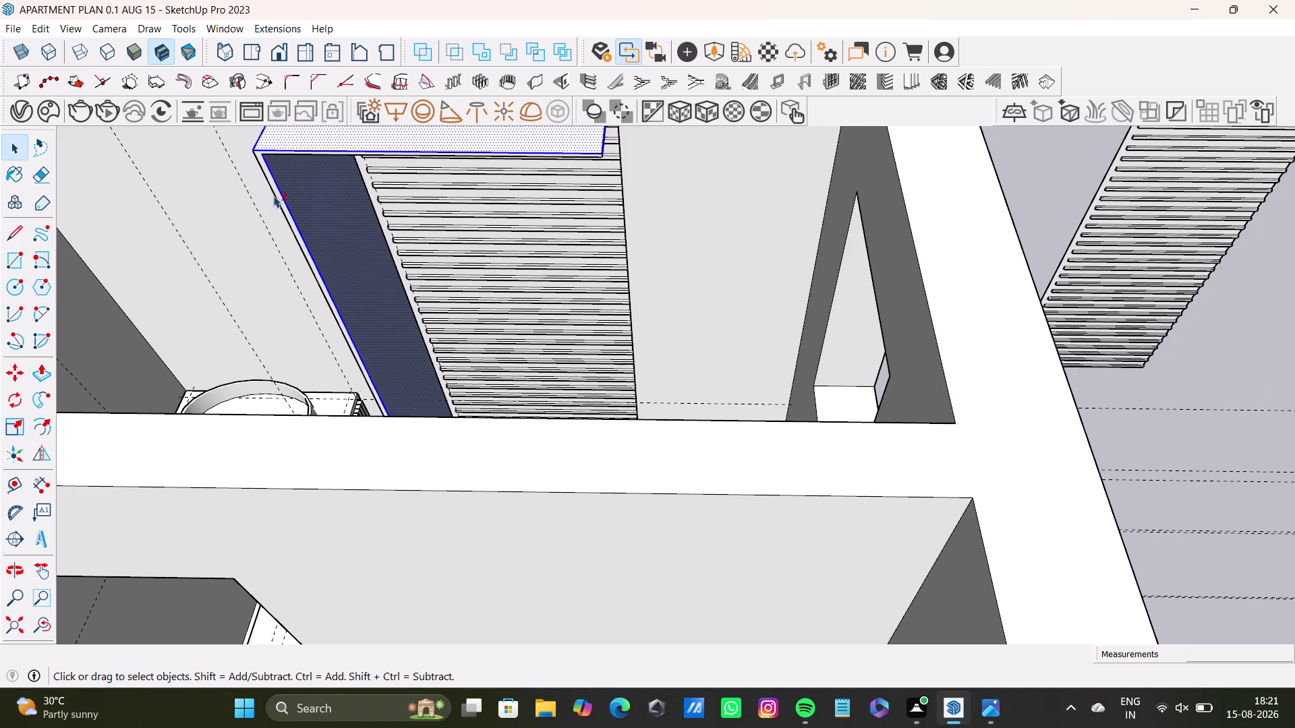
scroll(up, 3)
middle_drag(288, 219, 502, 238)
scroll(up, 3)
middle_drag(431, 295, 538, 261)
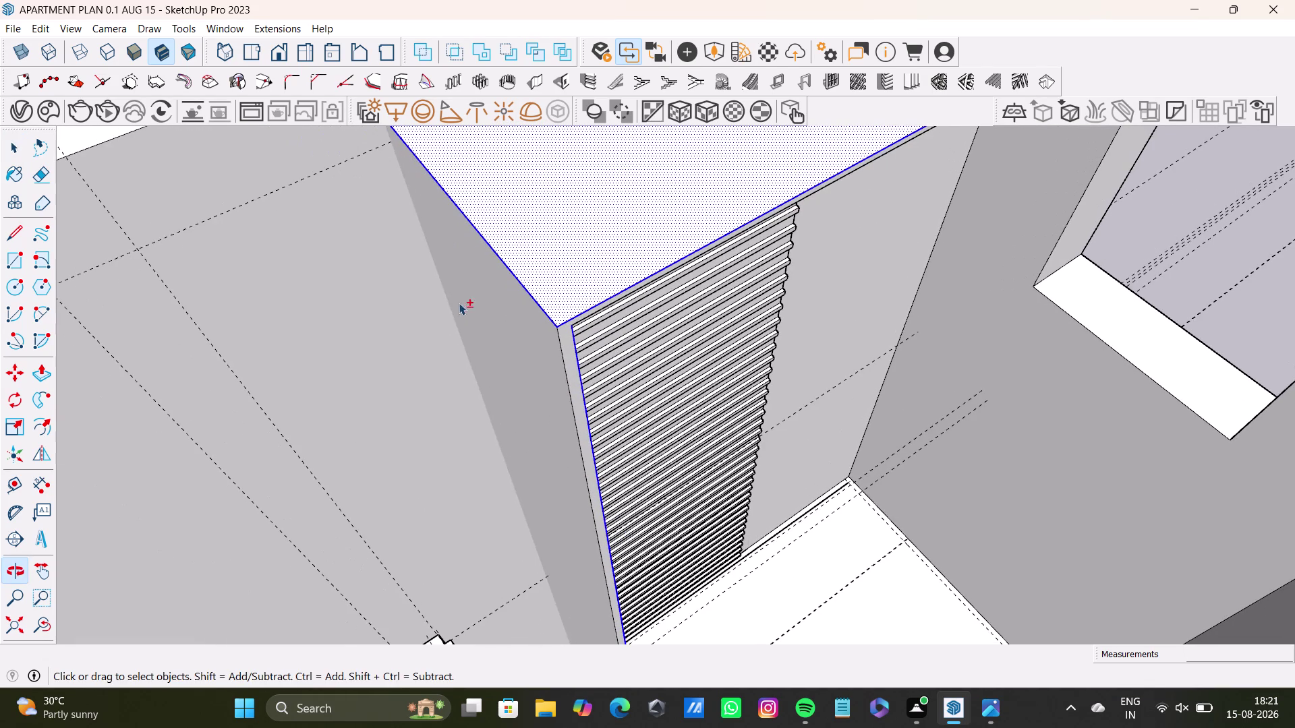
Orbit around the louvered front to inspect the top slab's overhanging edge.
double_click(482, 307)
scroll(up, 3)
middle_drag(633, 382, 443, 365)
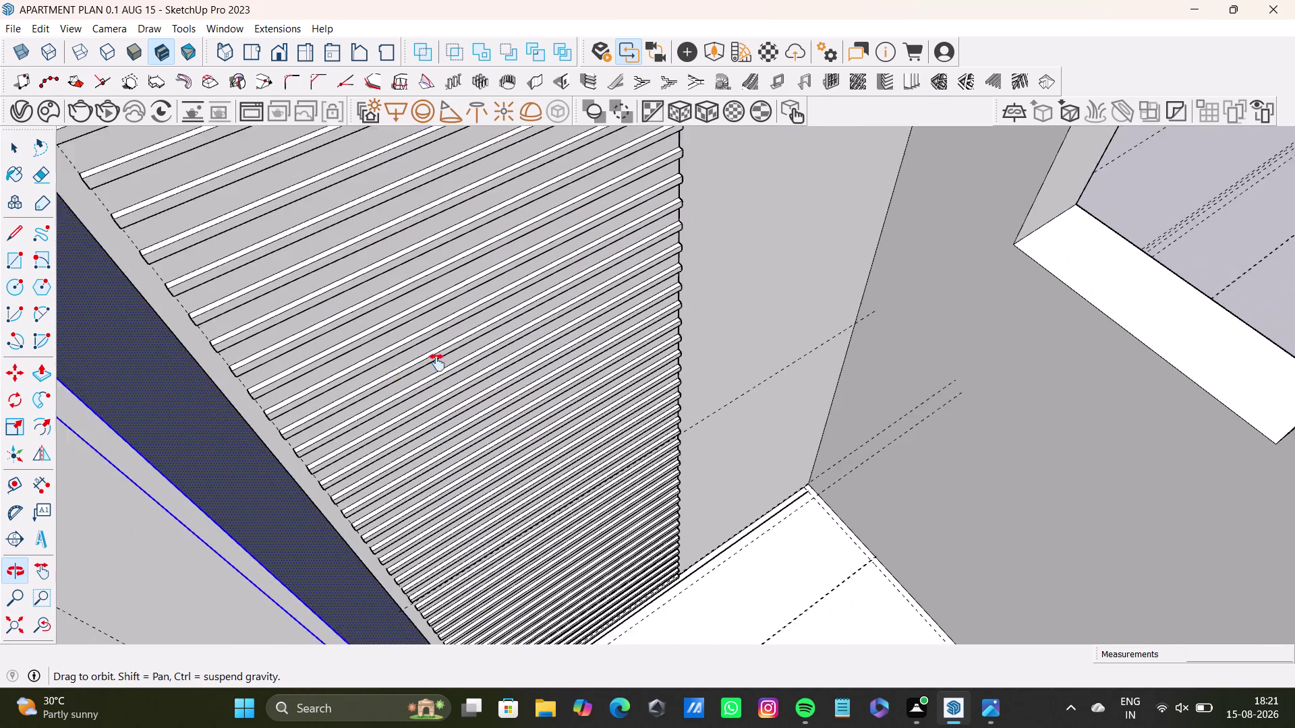
middle_drag(442, 364, 431, 356)
middle_drag(390, 328, 661, 343)
middle_drag(614, 296, 460, 398)
click(486, 326)
scroll(up, 3)
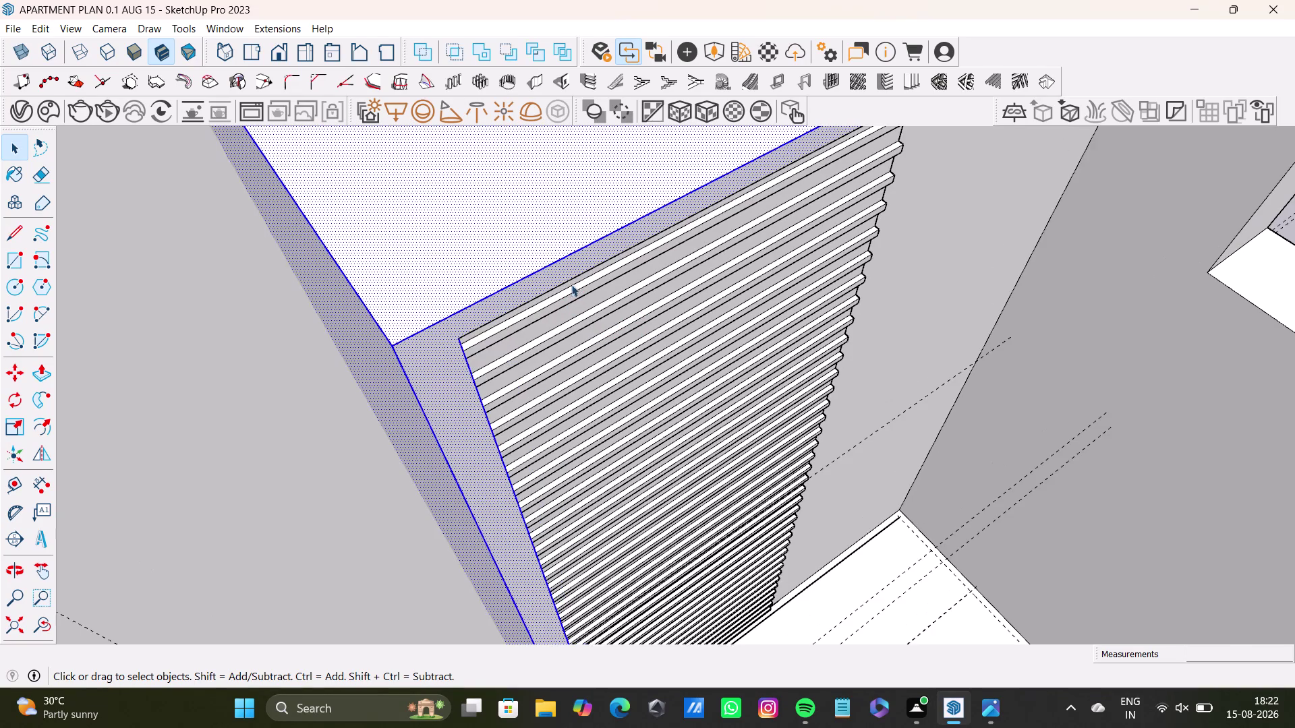
middle_drag(577, 284, 512, 193)
click(598, 298)
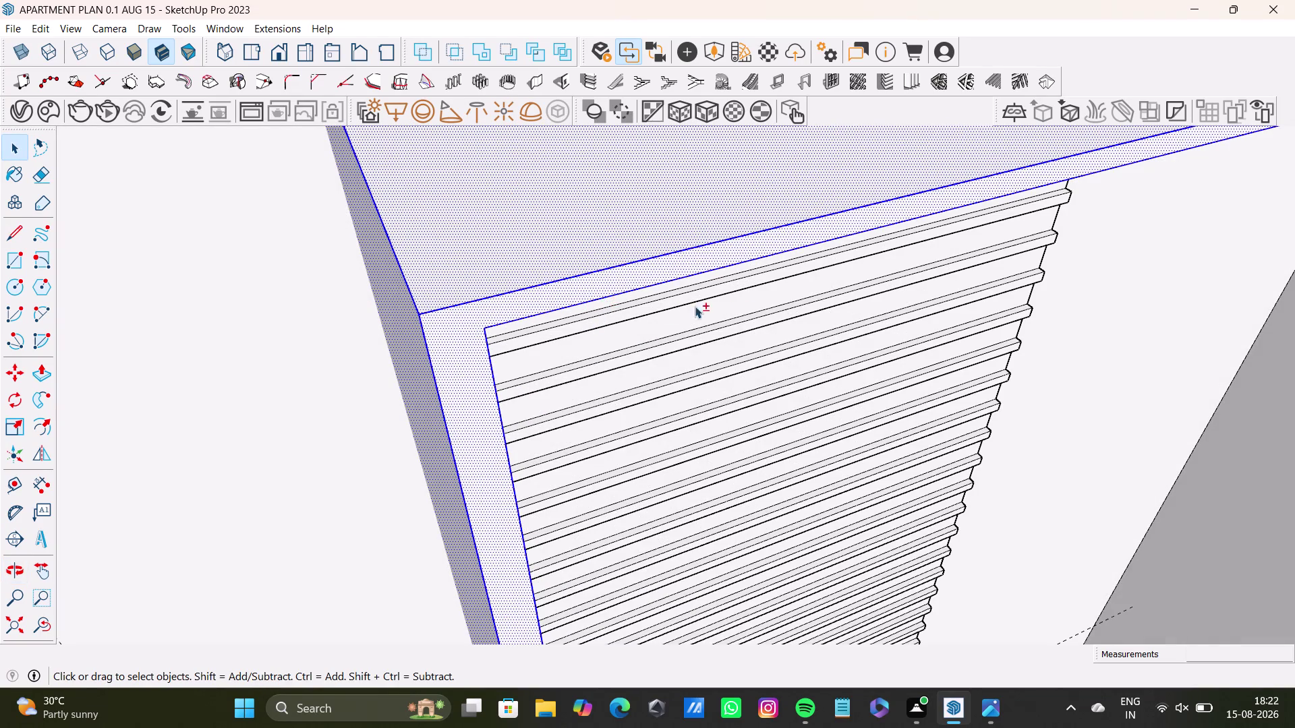
middle_drag(750, 310, 306, 402)
scroll(down, 3)
scroll(up, 3)
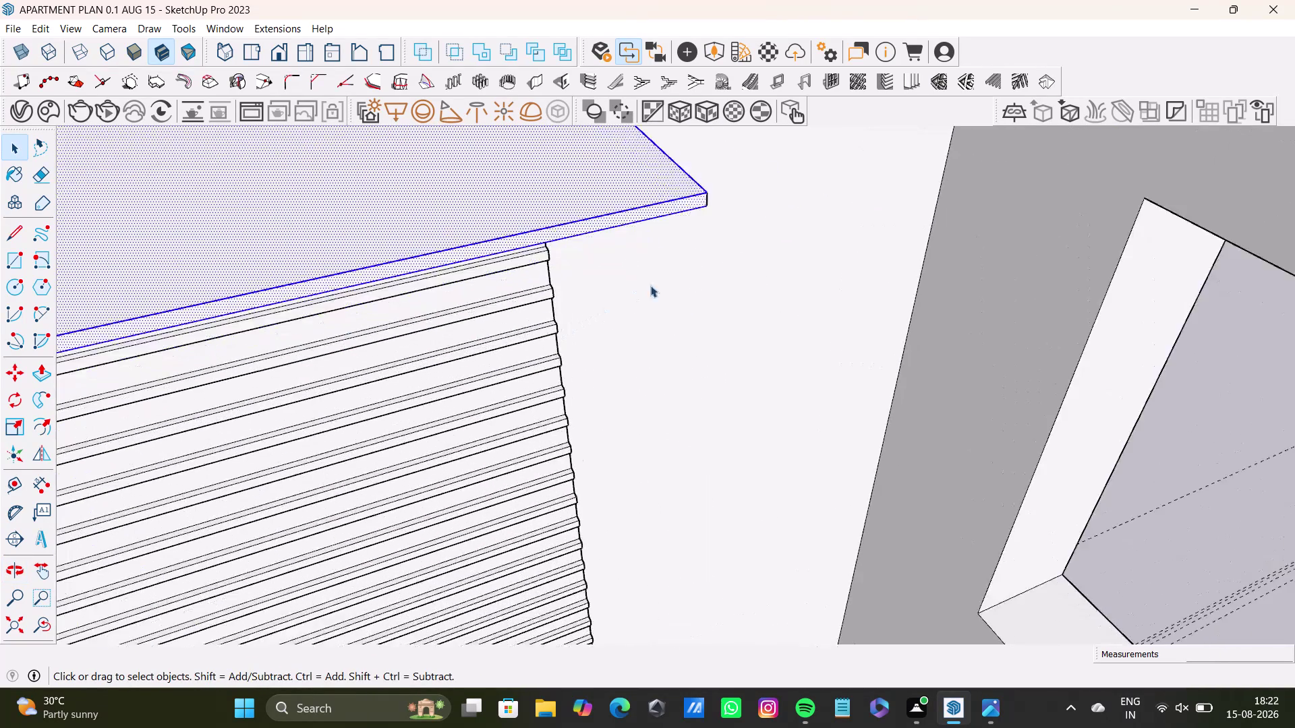
scroll(up, 3)
middle_drag(693, 228, 664, 361)
scroll(up, 3)
middle_drag(661, 383, 649, 255)
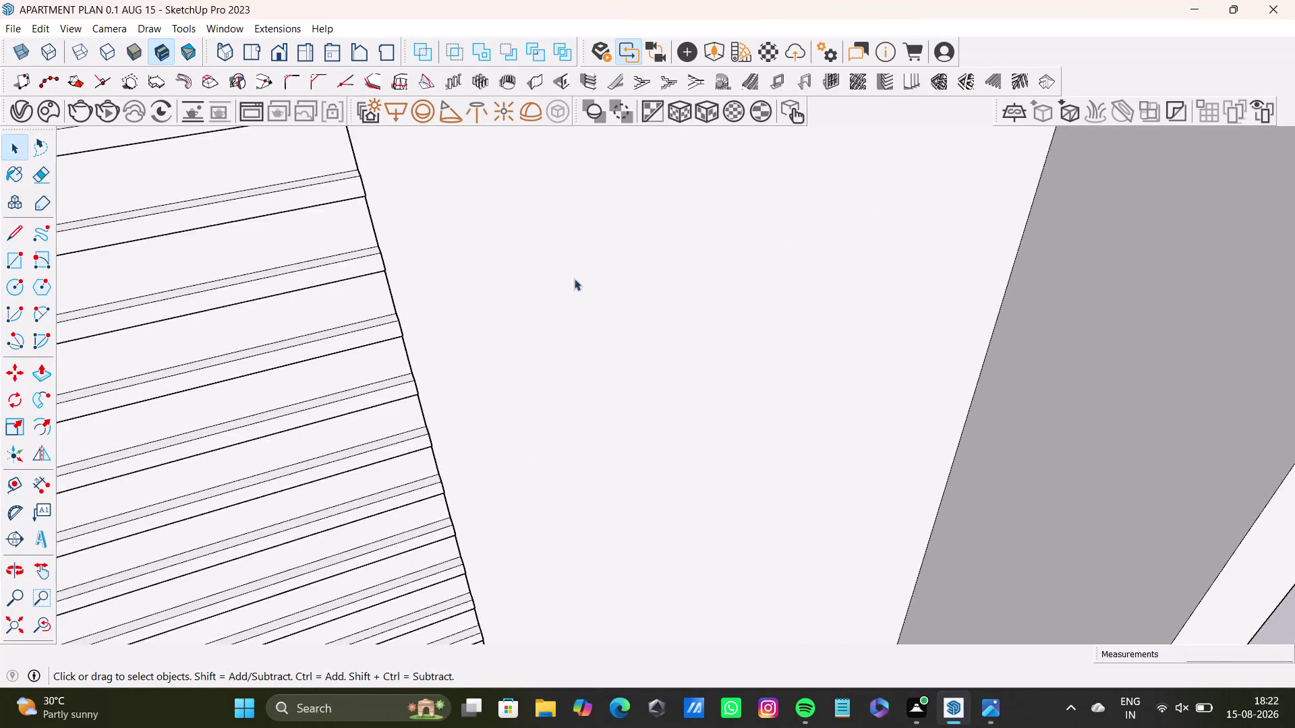
middle_drag(553, 239, 600, 269)
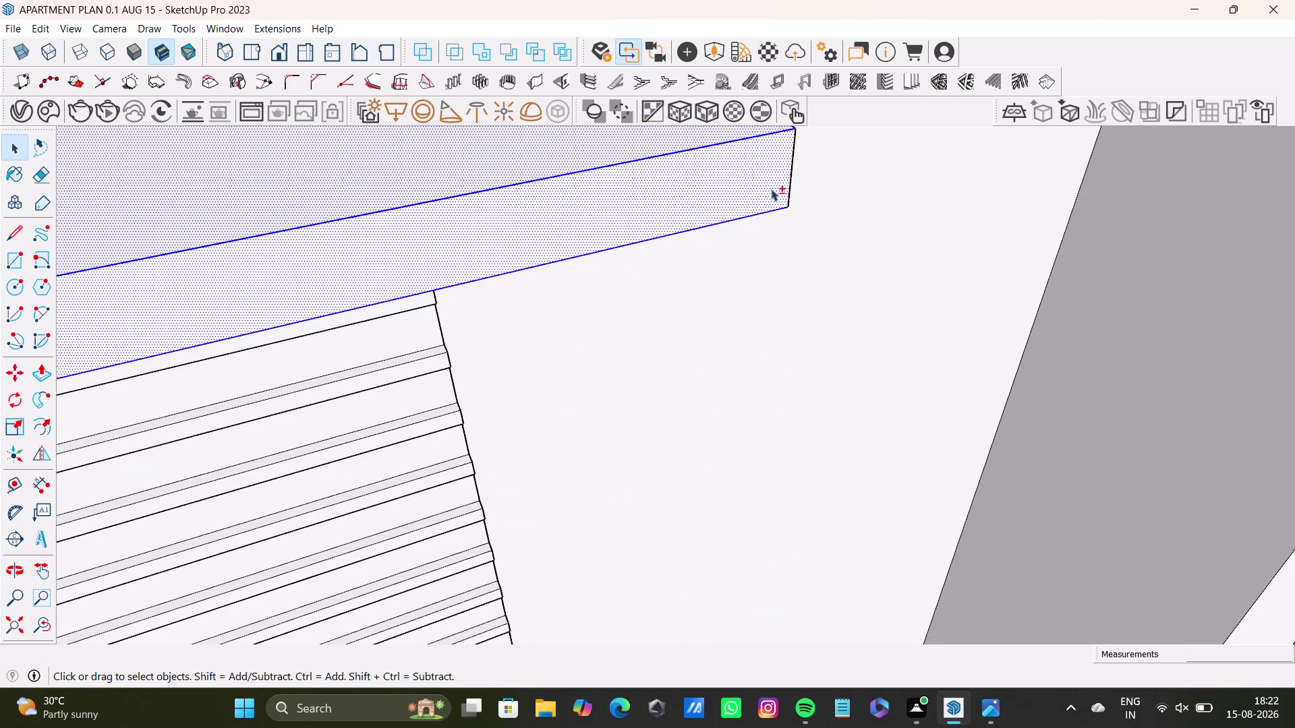
Check the side panel and top slab corner, then orbit out to the cabinet's base.
click(786, 192)
scroll(down, 3)
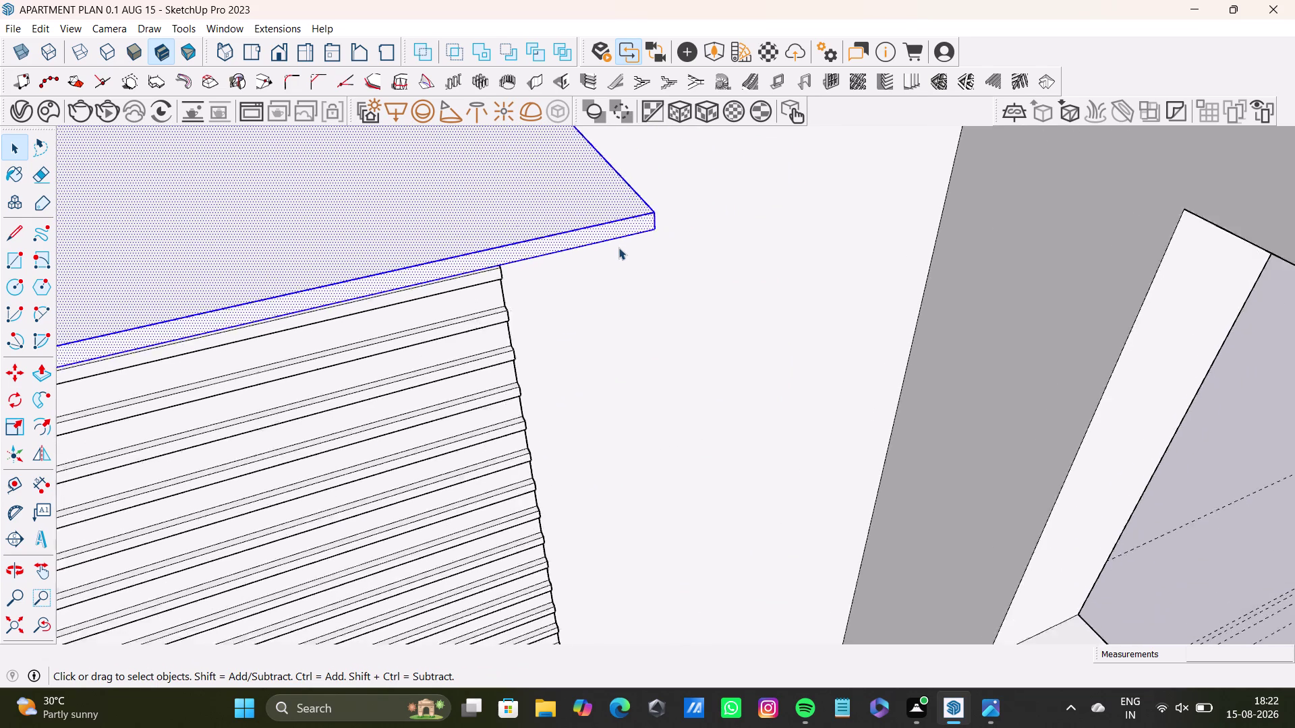
scroll(down, 3)
middle_drag(624, 253, 231, 271)
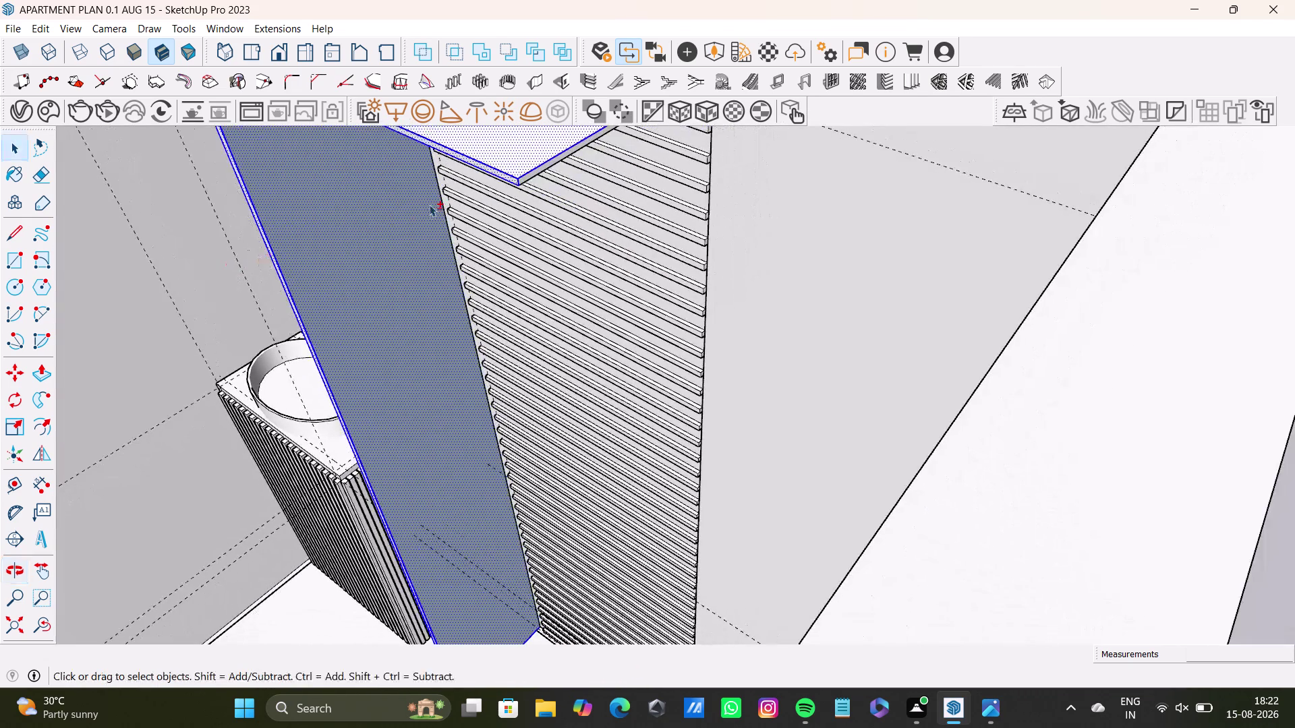
scroll(up, 3)
middle_drag(488, 192, 489, 306)
middle_drag(637, 323, 565, 210)
scroll(up, 3)
click(709, 296)
click(711, 307)
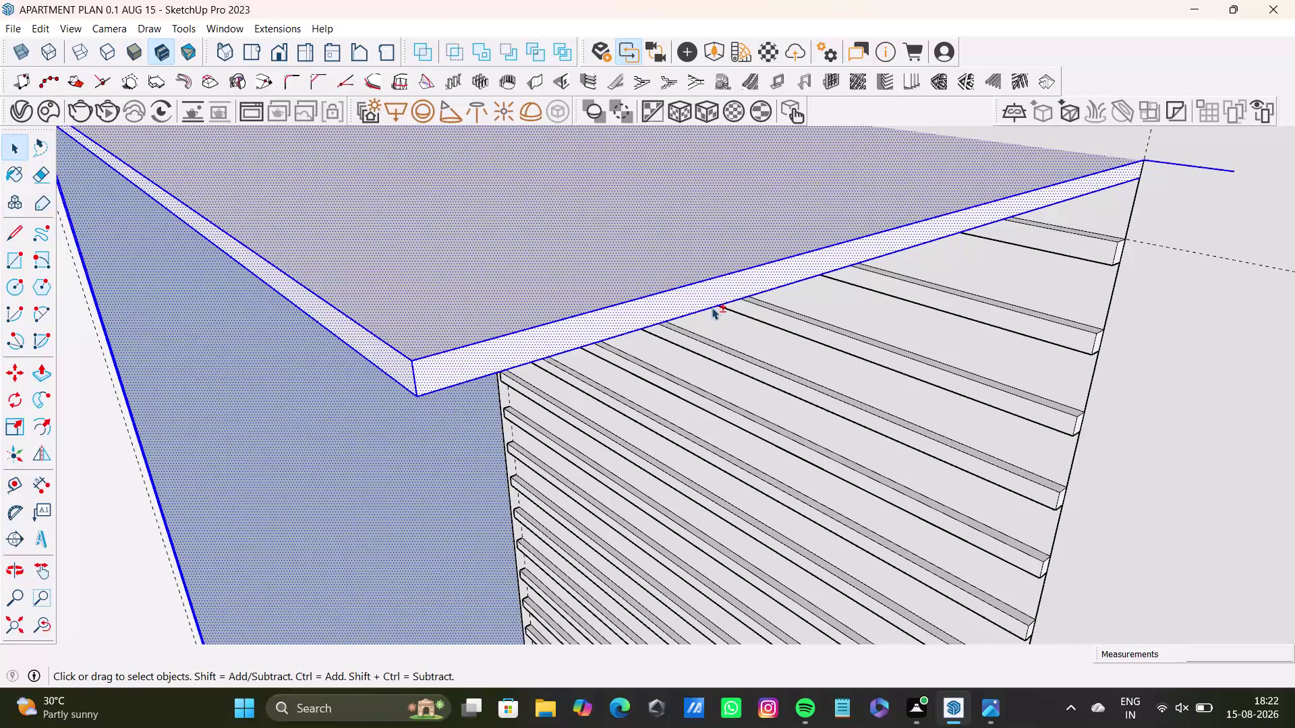
scroll(down, 3)
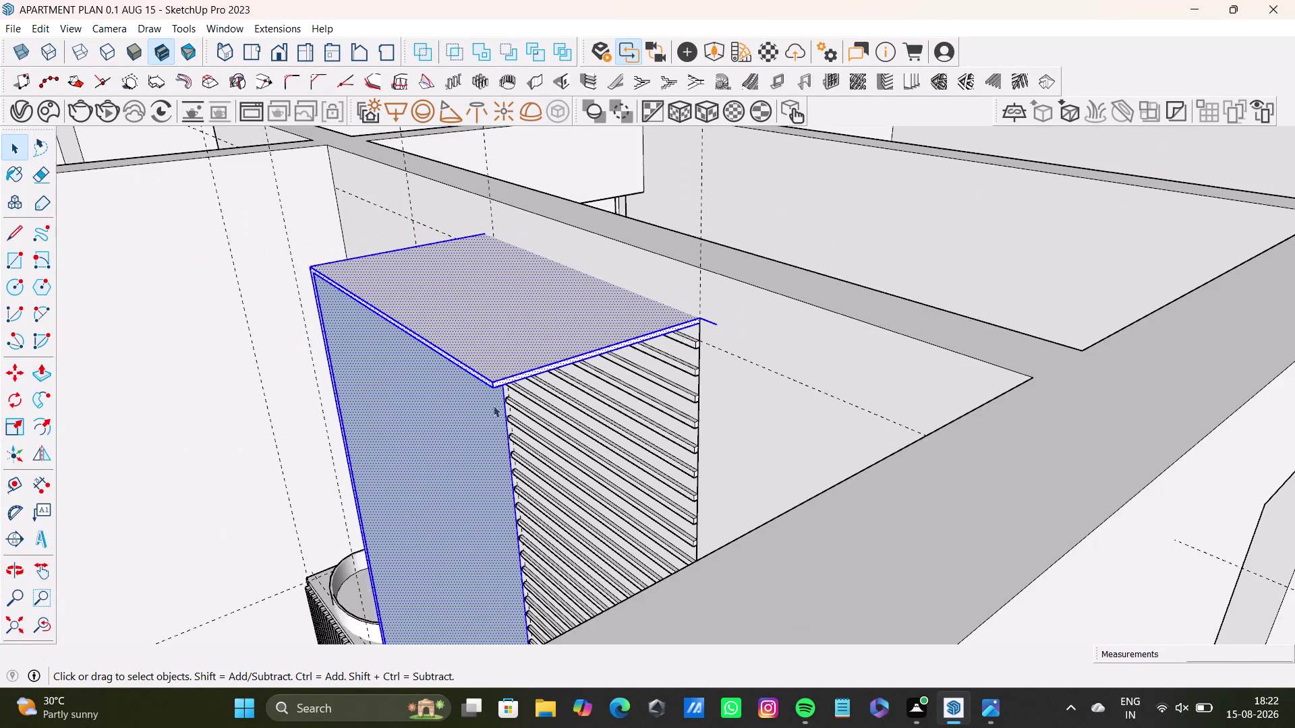
middle_drag(475, 426, 710, 273)
middle_drag(661, 335, 704, 527)
scroll(down, 3)
middle_drag(630, 216, 560, 577)
scroll(down, 3)
middle_drag(591, 326, 482, 588)
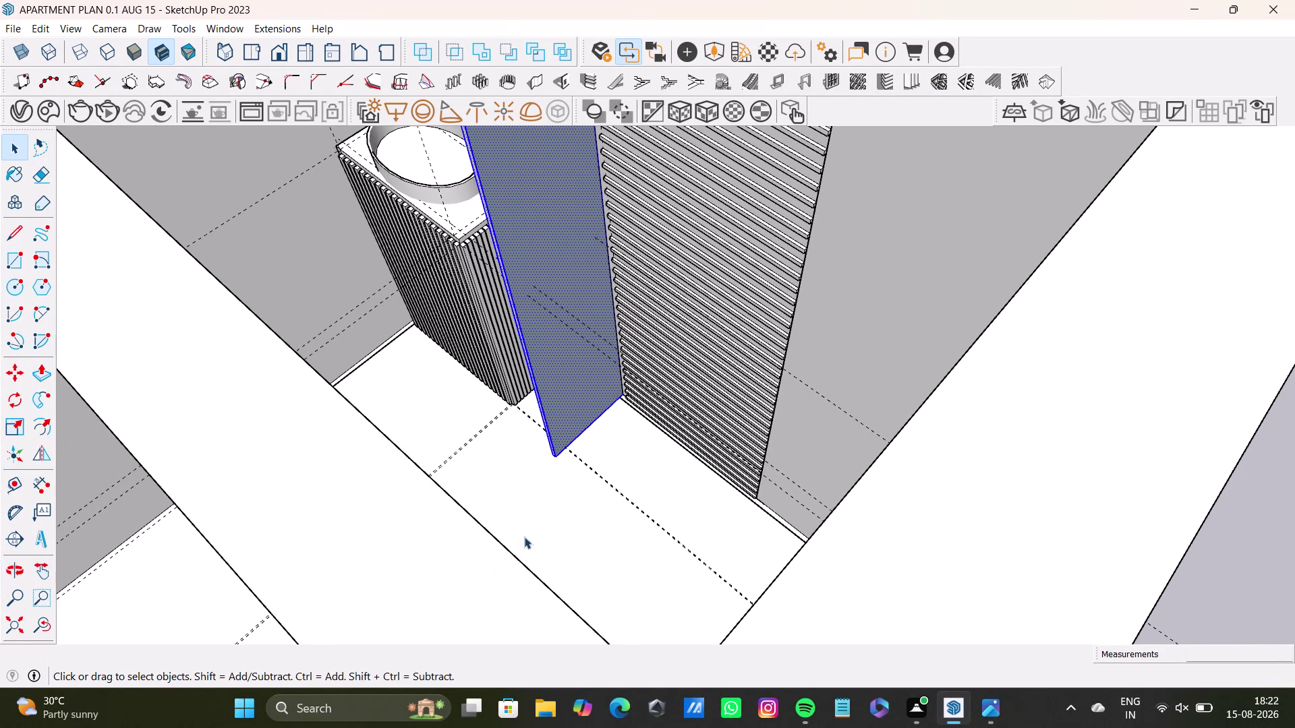
Move a copy of the top slab and side panel beside the duplicate louver slats.
key(m)
click(554, 452)
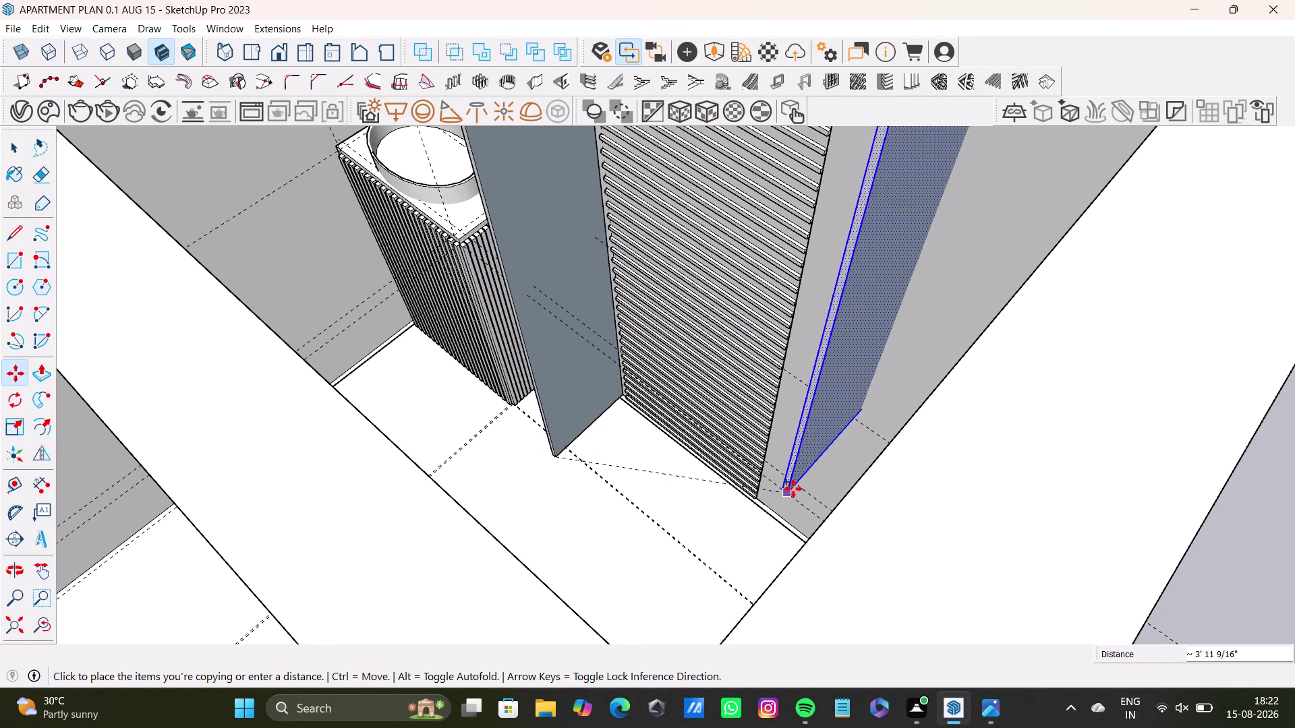
scroll(down, 3)
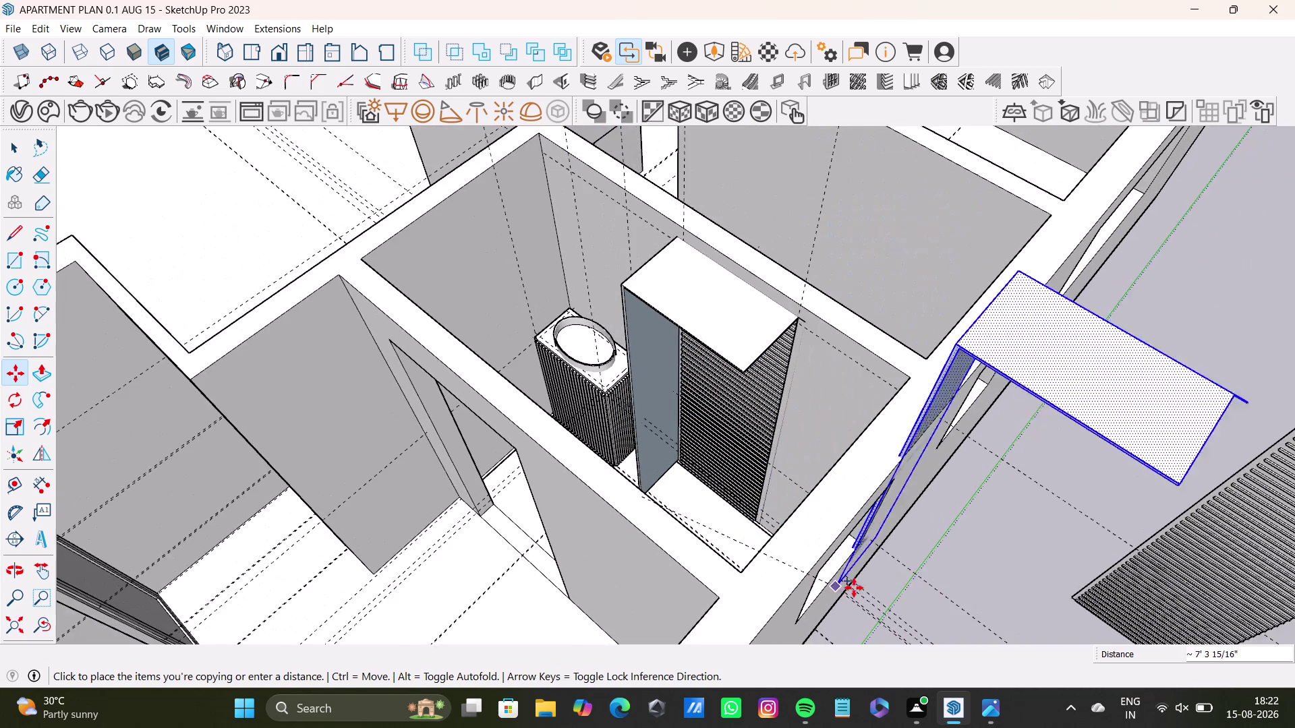
middle_drag(900, 584, 572, 399)
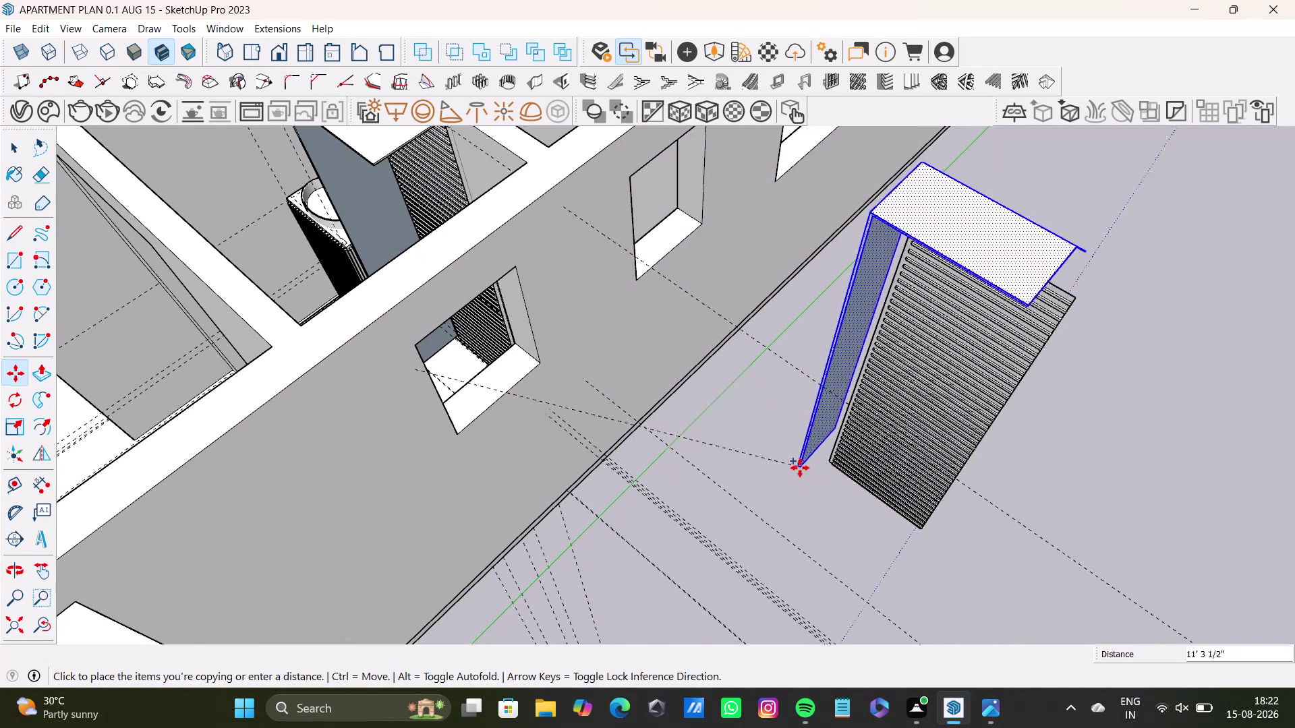
click(794, 501)
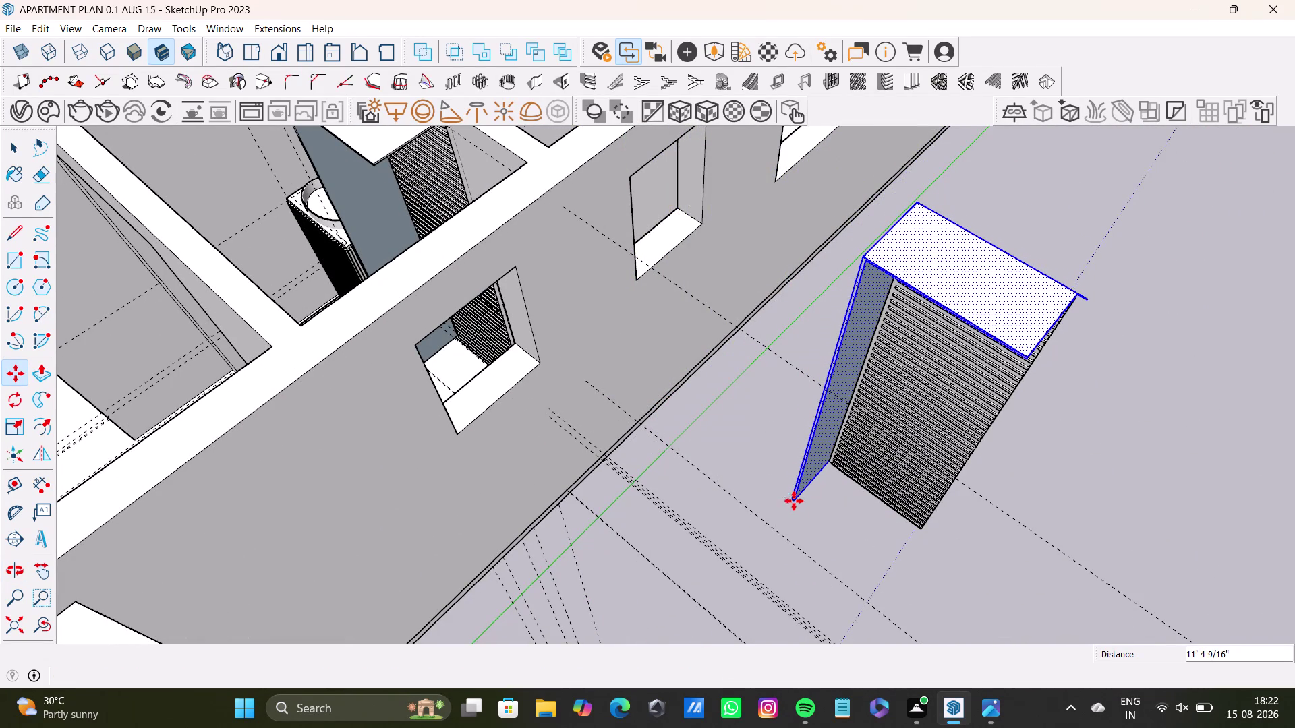
Orbit in on the side panel's bottom corner, lower edge and outer face.
middle_drag(880, 488, 702, 319)
scroll(up, 3)
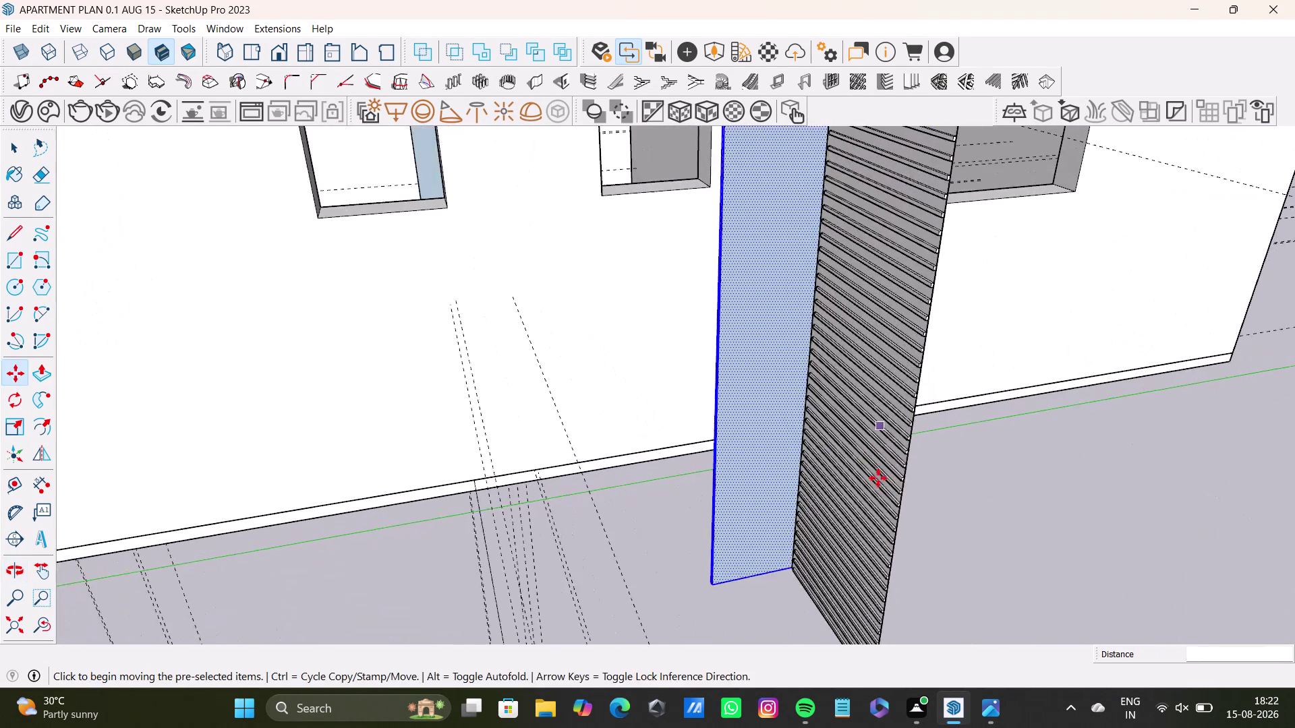
scroll(up, 3)
middle_drag(875, 494, 987, 438)
scroll(up, 3)
middle_drag(828, 546, 965, 481)
middle_drag(895, 477, 891, 471)
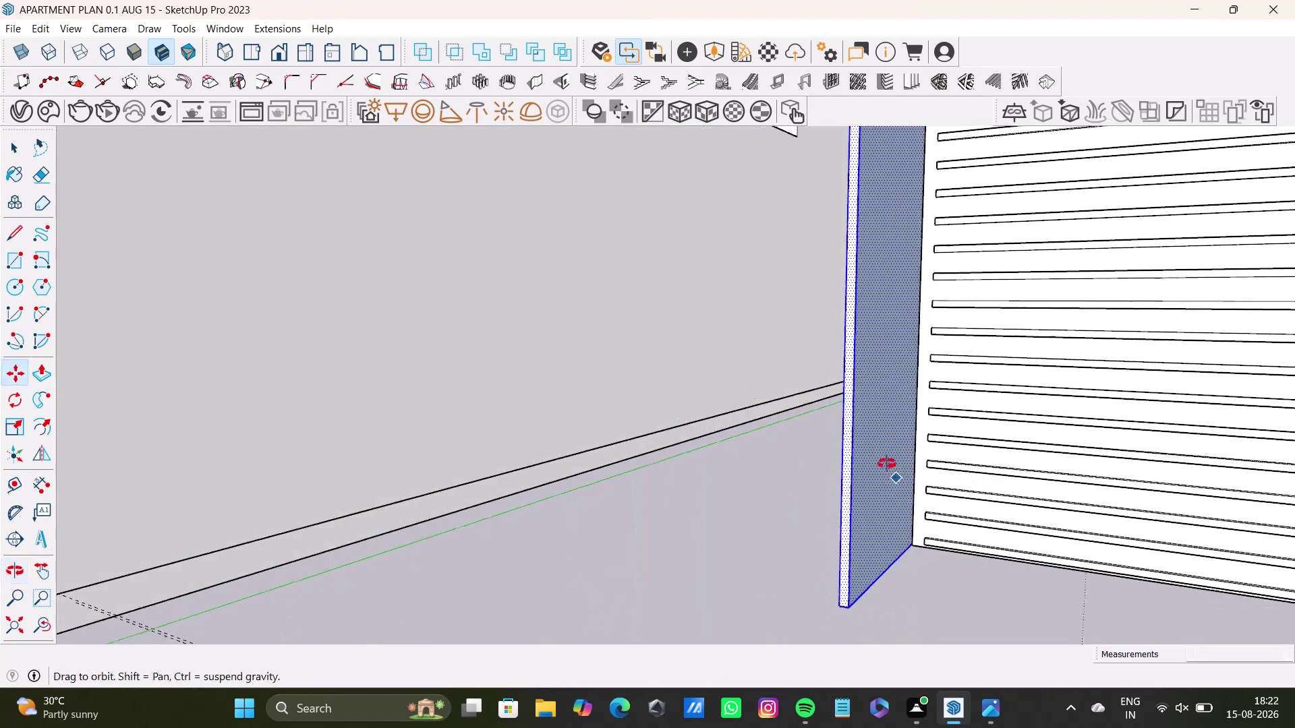
middle_drag(891, 471, 752, 408)
scroll(up, 3)
middle_drag(779, 496, 1053, 511)
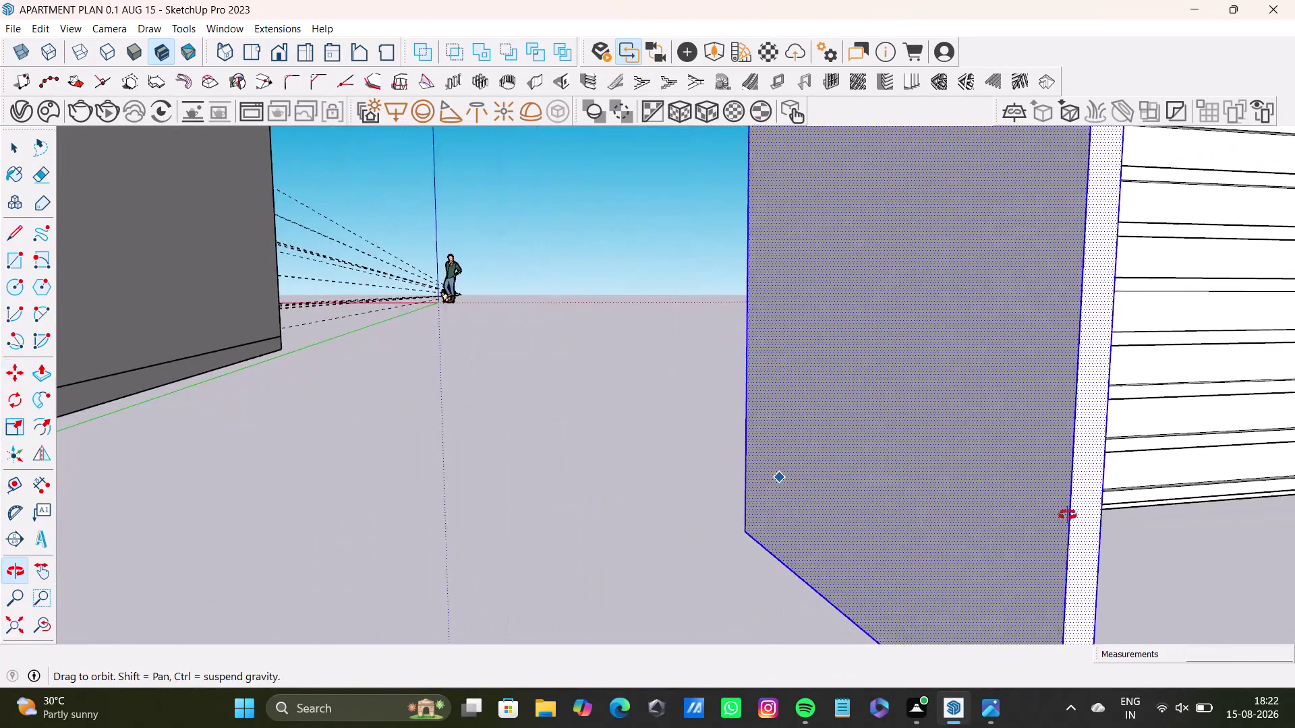
middle_drag(1052, 511, 1205, 569)
middle_drag(694, 418, 727, 457)
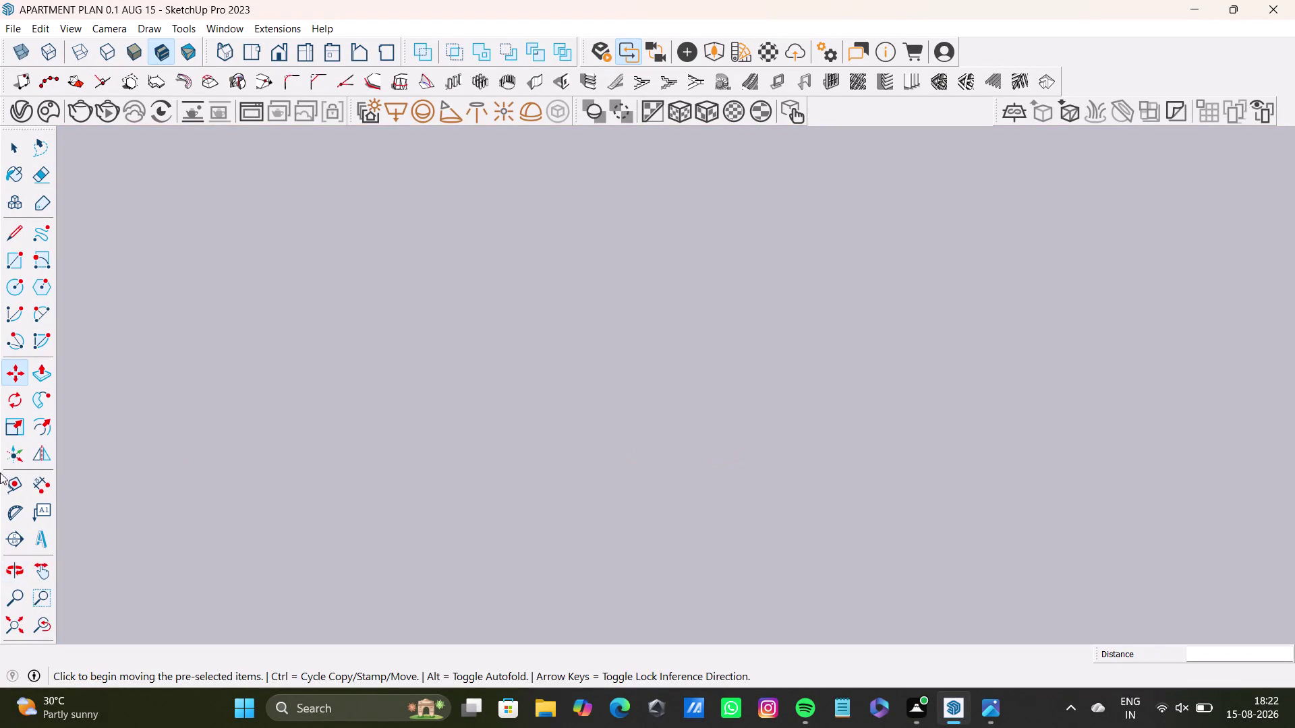
Zoom in where the side panel meets the louvered body and cancel a first move.
click(43, 617)
scroll(up, 3)
middle_drag(654, 512, 588, 432)
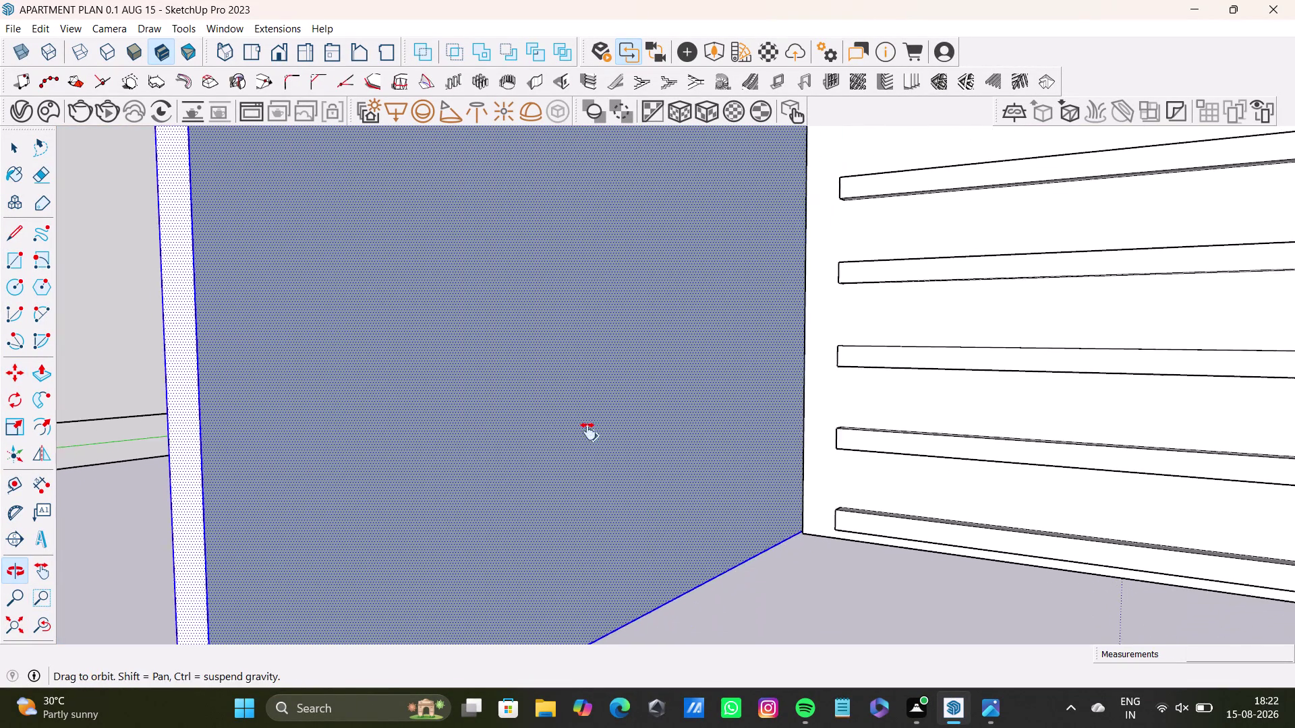
middle_drag(588, 431, 588, 431)
scroll(up, 3)
middle_drag(719, 492, 518, 372)
scroll(up, 3)
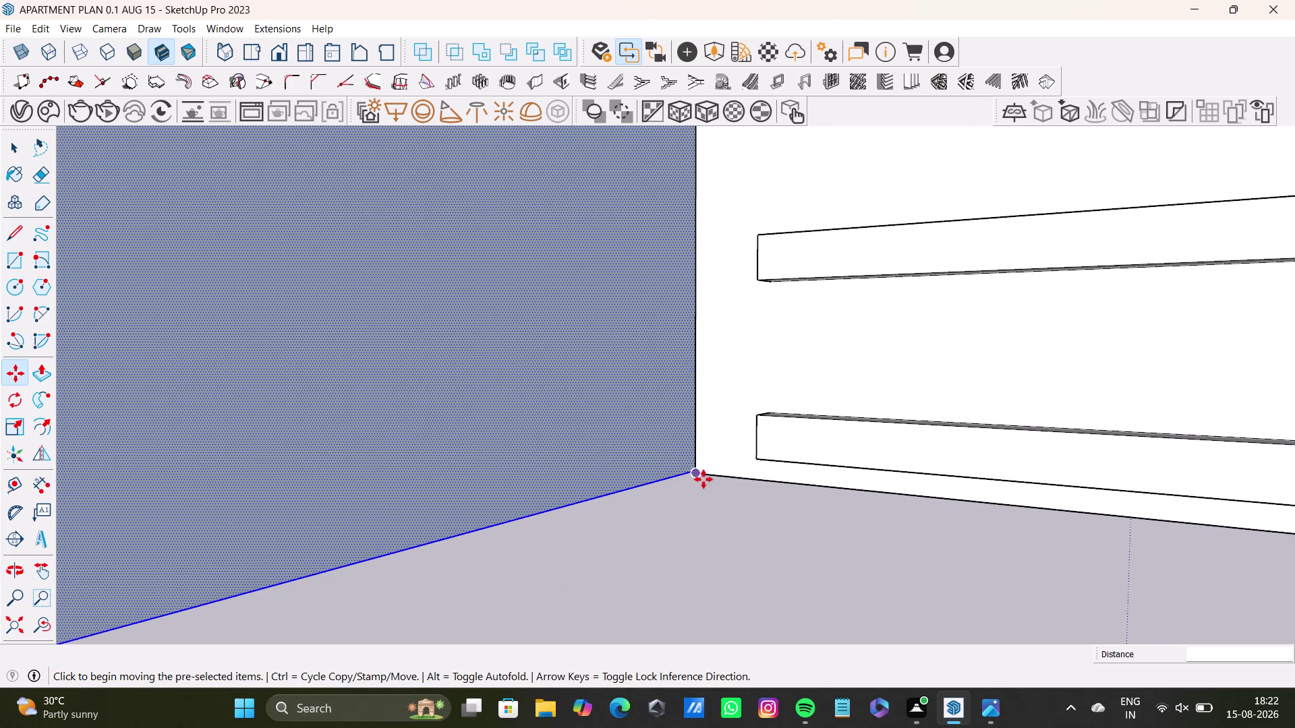
click(695, 471)
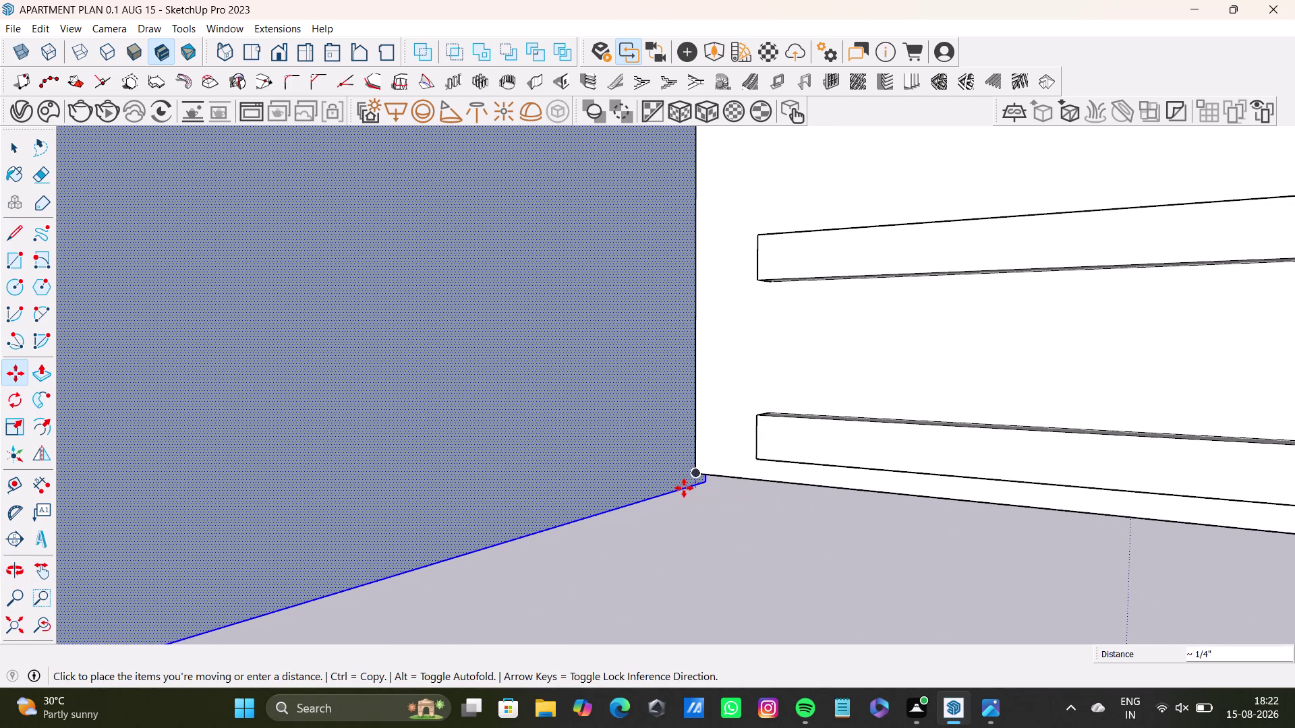
key(space)
Move the side panel by its bottom corner to snap flush with the louvered corner.
scroll(up, 3)
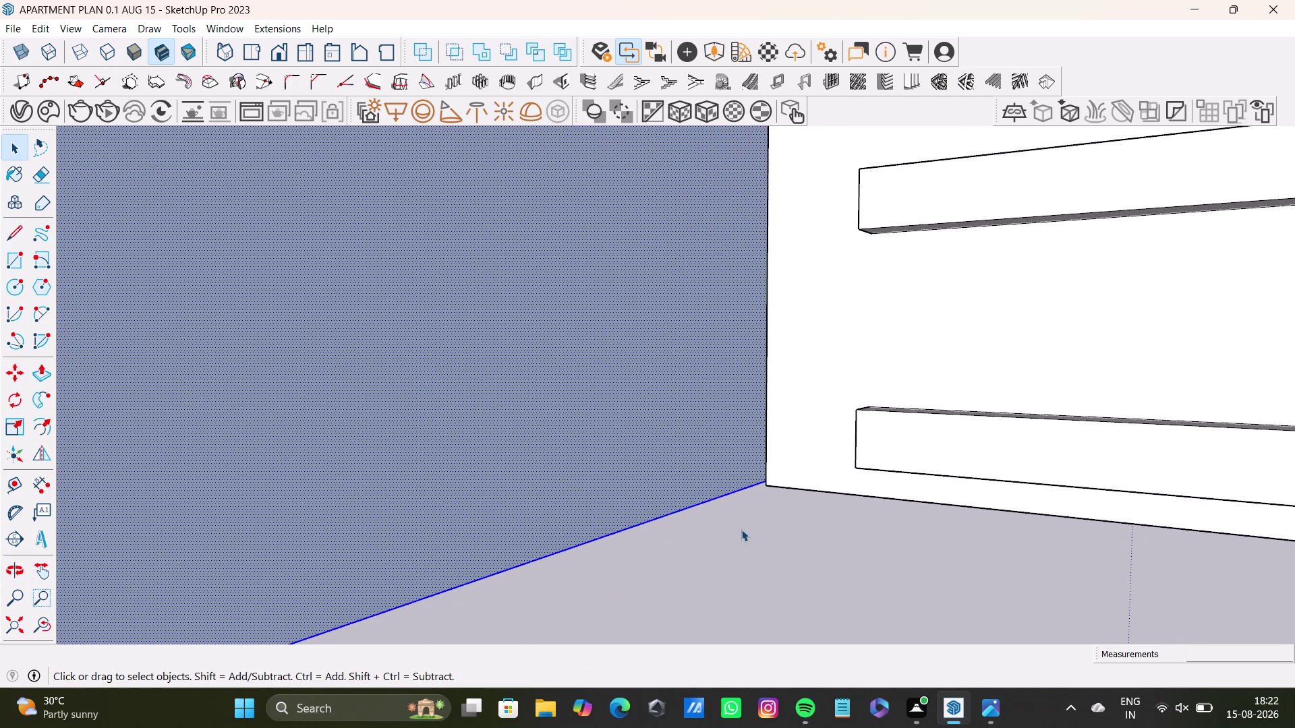
key(m)
click(766, 484)
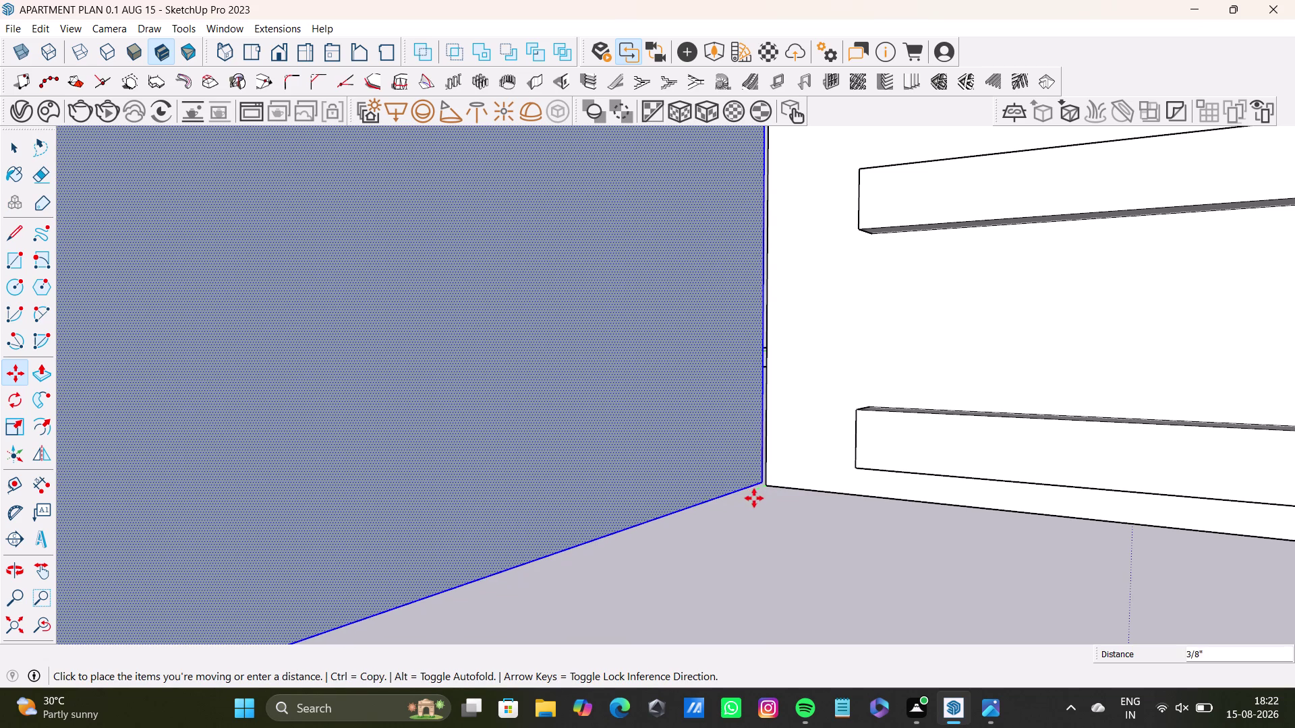
click(738, 505)
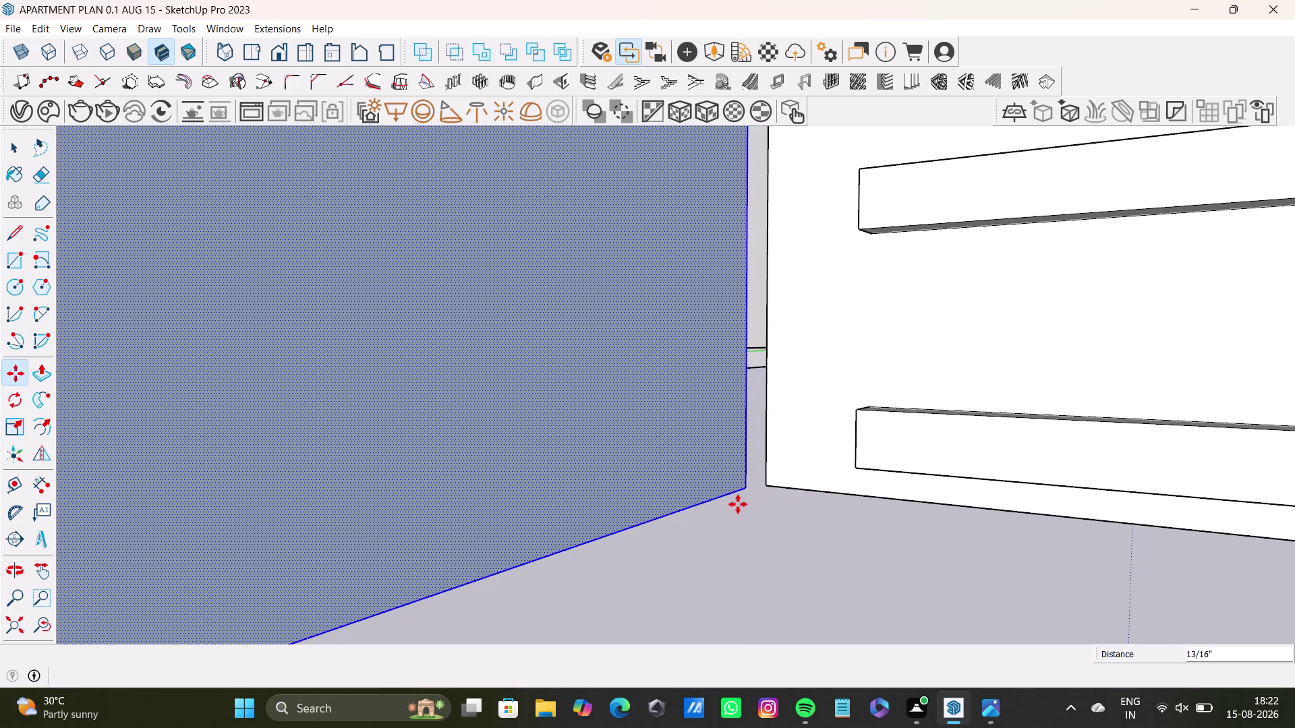
key(space)
key(m)
click(747, 489)
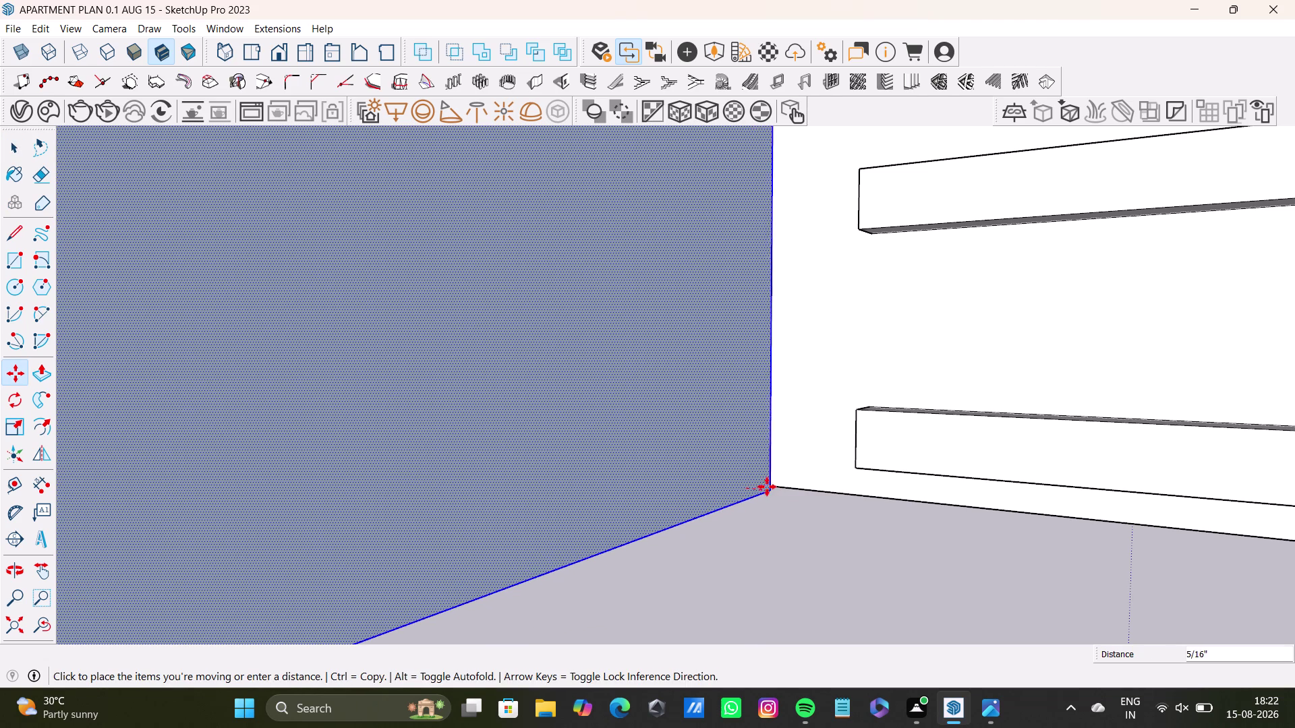
scroll(up, 3)
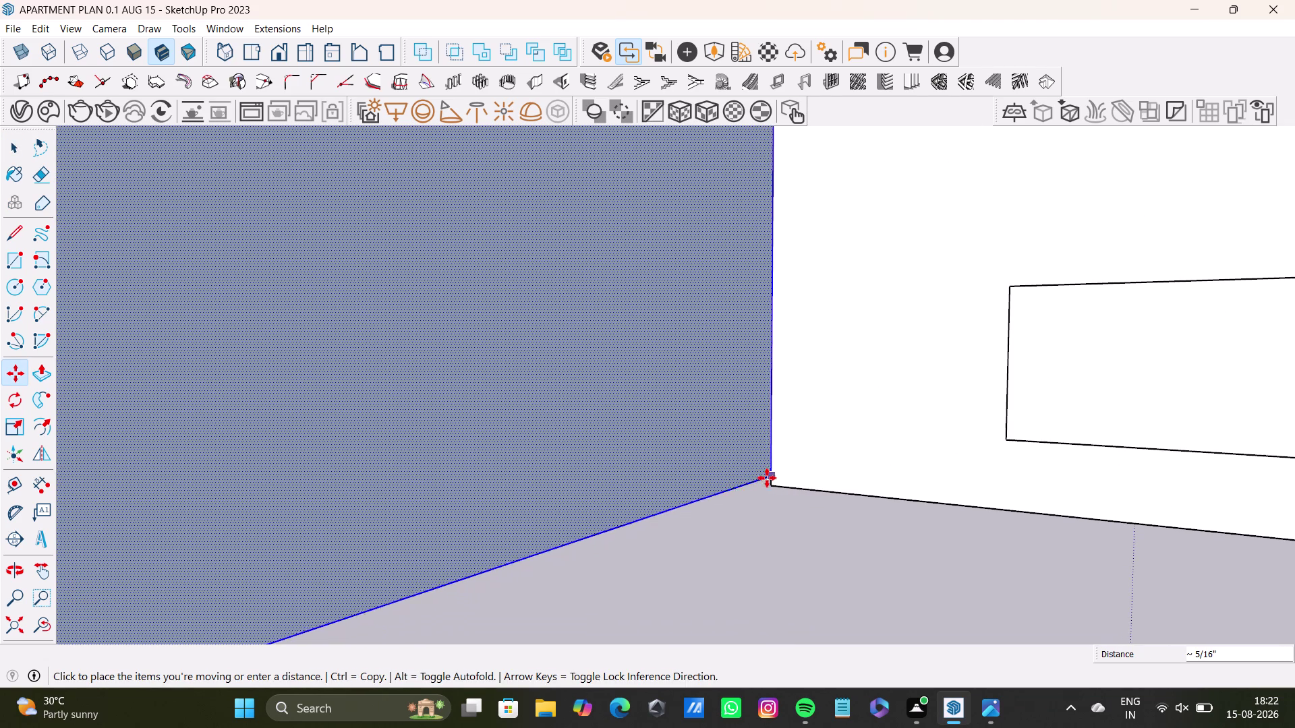
click(766, 487)
key(space)
Zoom and orbit out to view the whole reassembled cabinet.
scroll(down, 3)
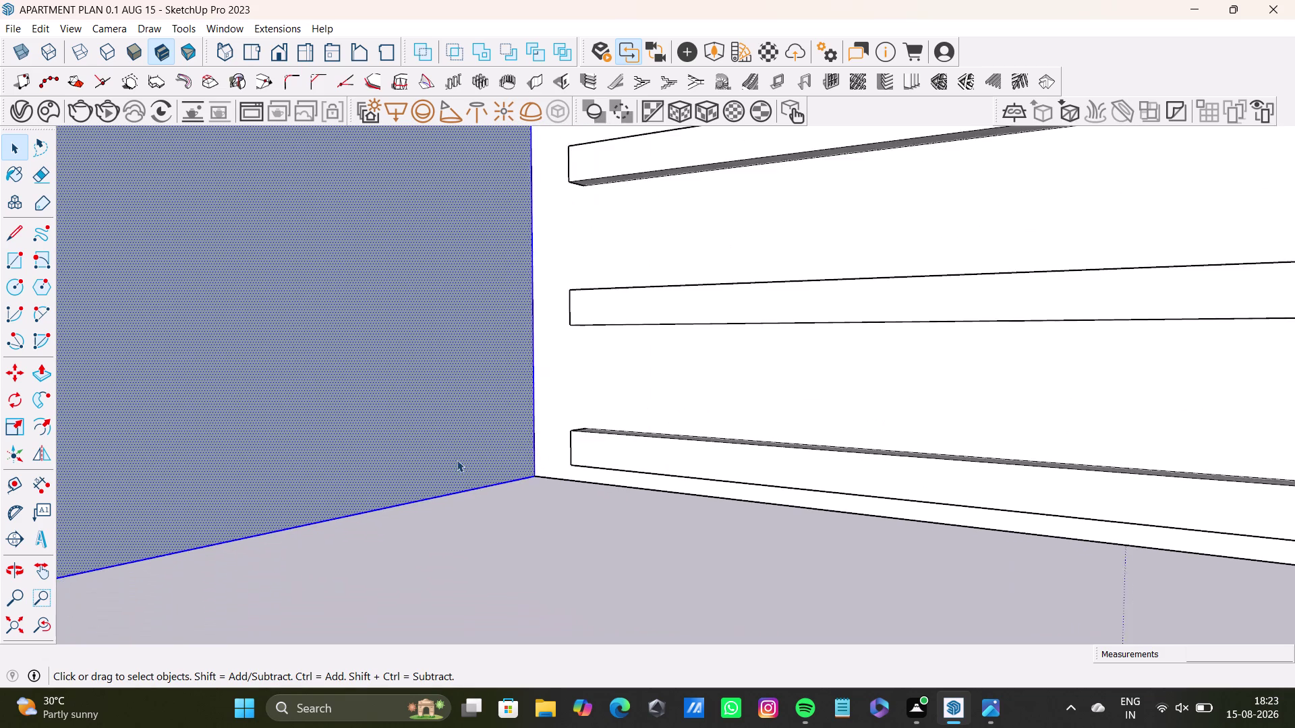
scroll(down, 3)
scroll(down, 3)
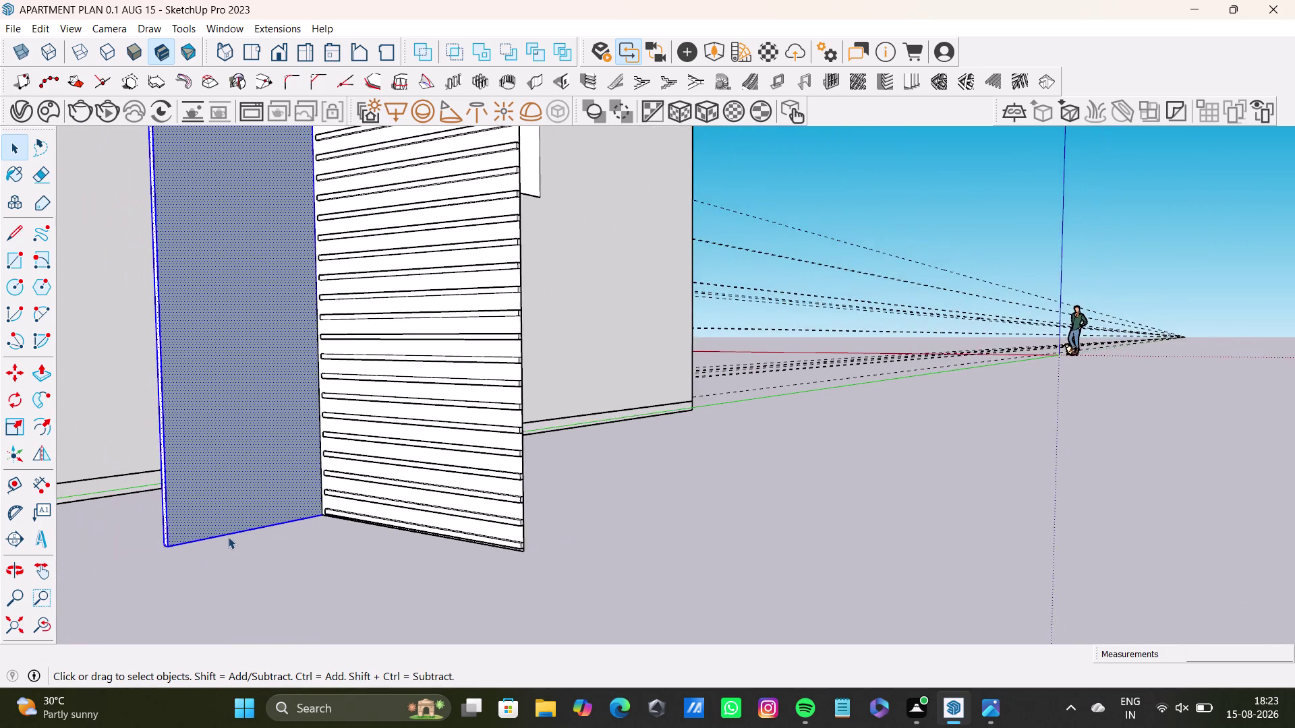
scroll(down, 3)
scroll(up, 3)
middle_drag(231, 506, 464, 555)
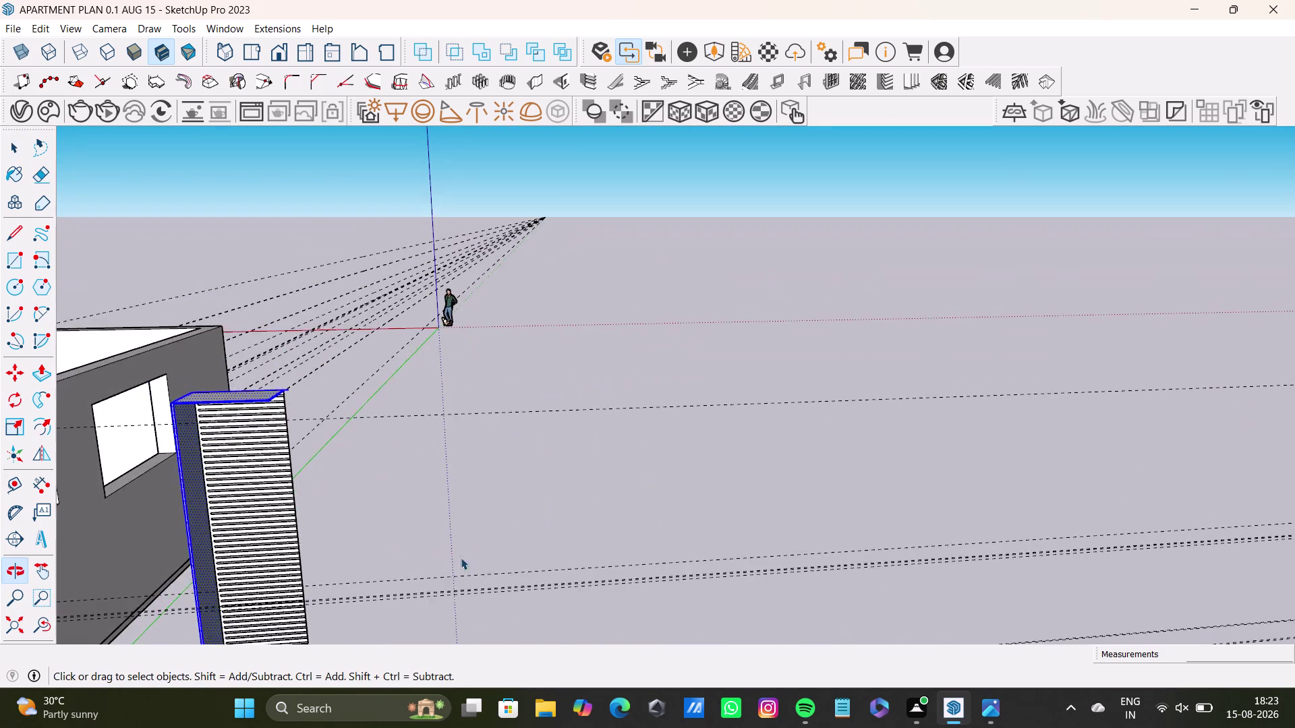
scroll(down, 3)
scroll(up, 3)
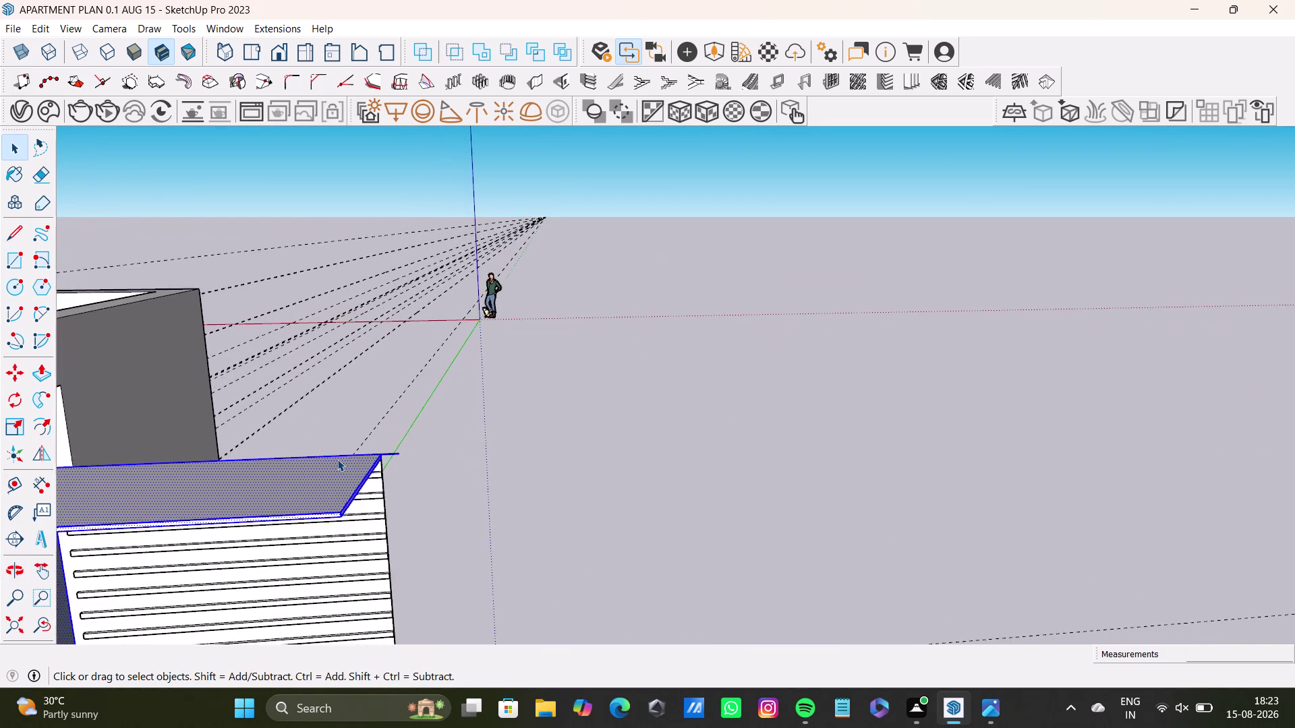
scroll(up, 3)
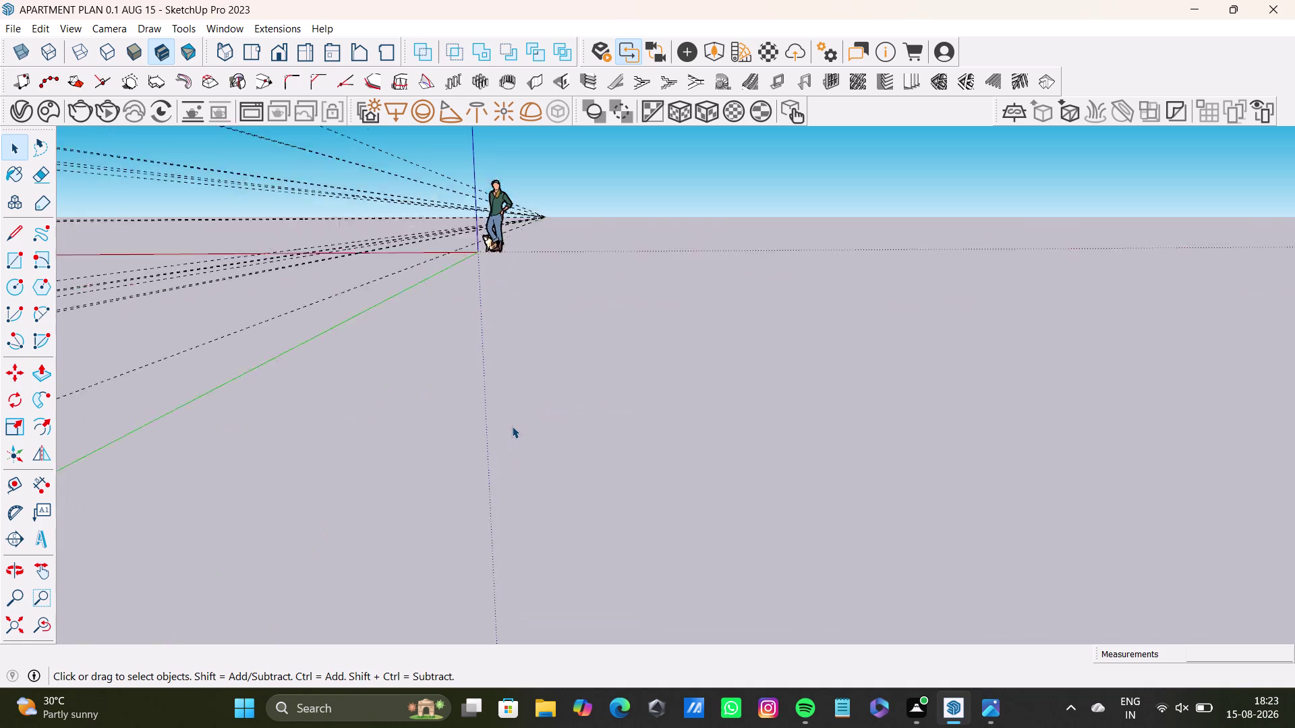
Orbit back to the outside cabinet and deselect its parts.
scroll(up, 3)
scroll(down, 3)
scroll(up, 3)
scroll(down, 3)
scroll(up, 3)
middle_drag(300, 491, 530, 426)
scroll(down, 3)
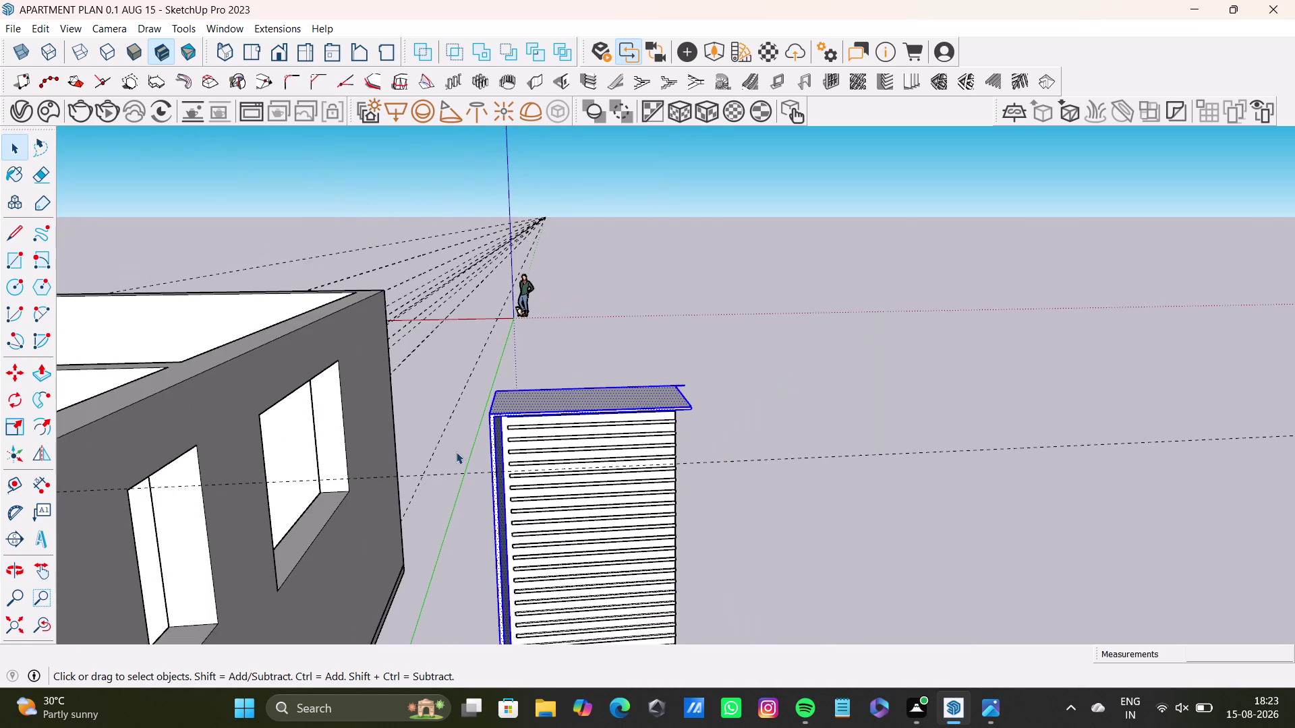
scroll(up, 3)
middle_drag(683, 341, 459, 404)
scroll(up, 3)
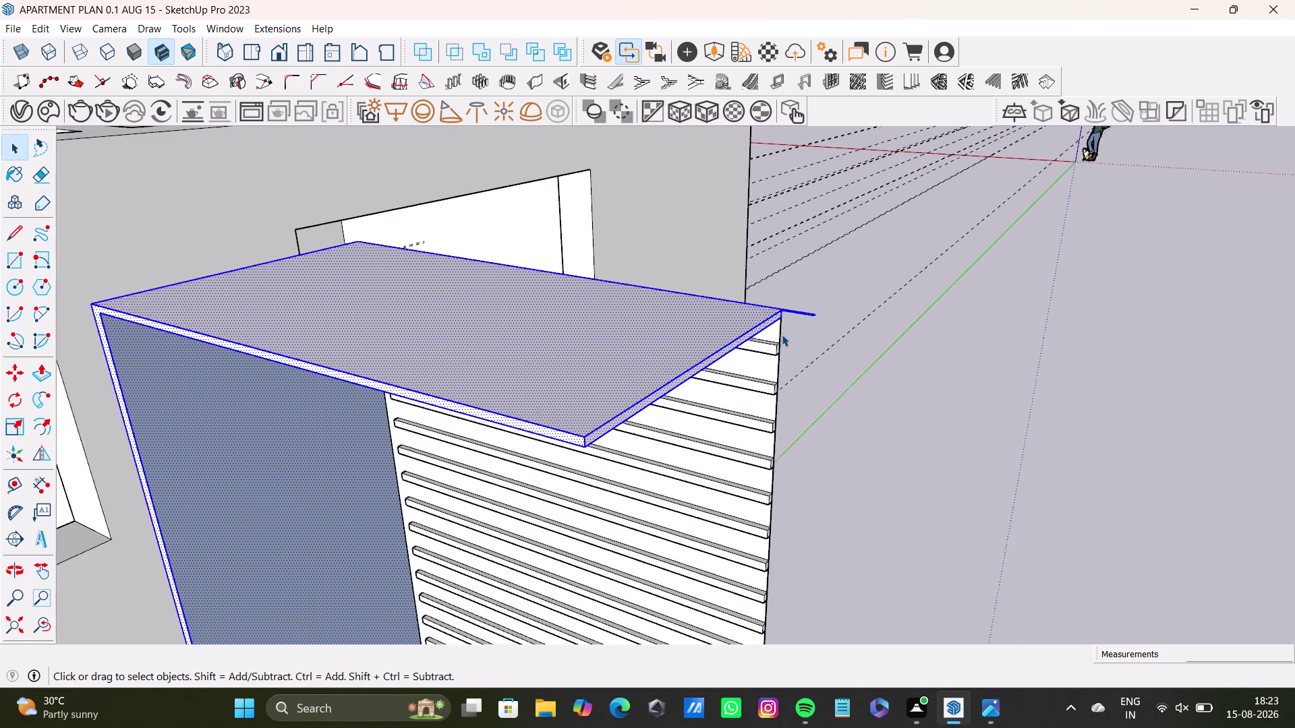
scroll(up, 3)
scroll(down, 3)
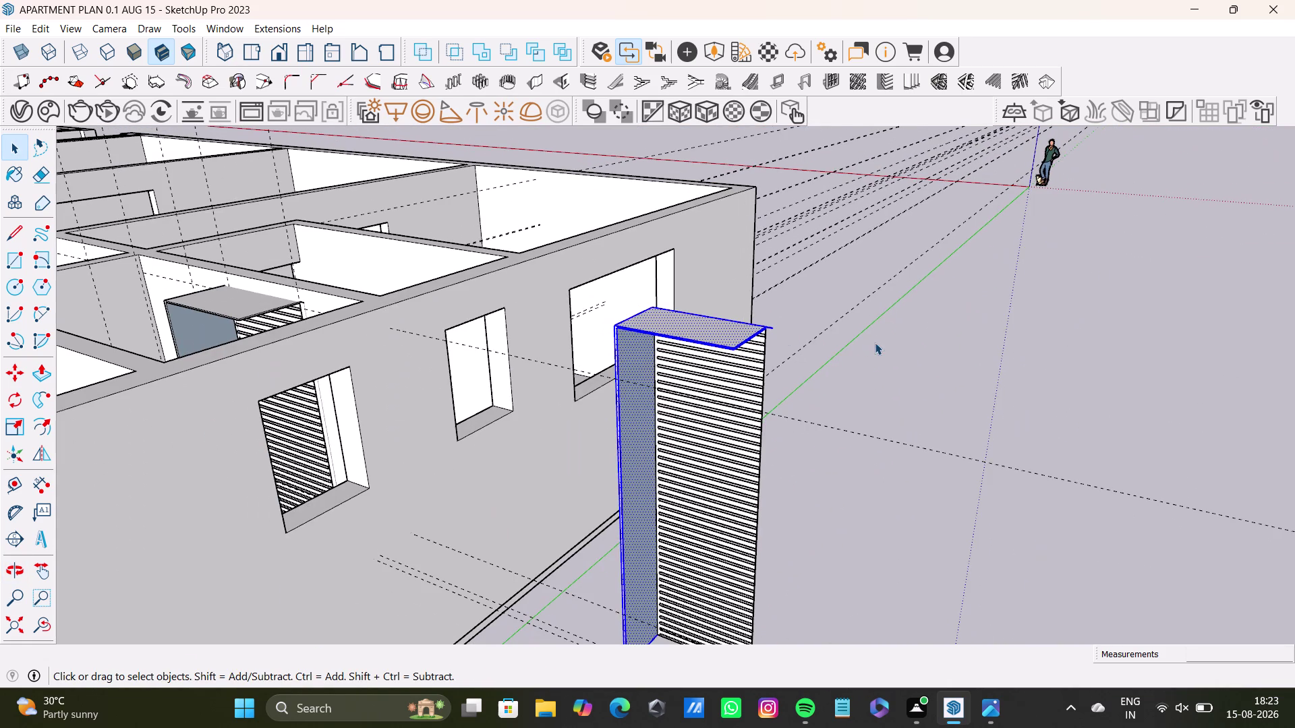
key(space)
click(878, 346)
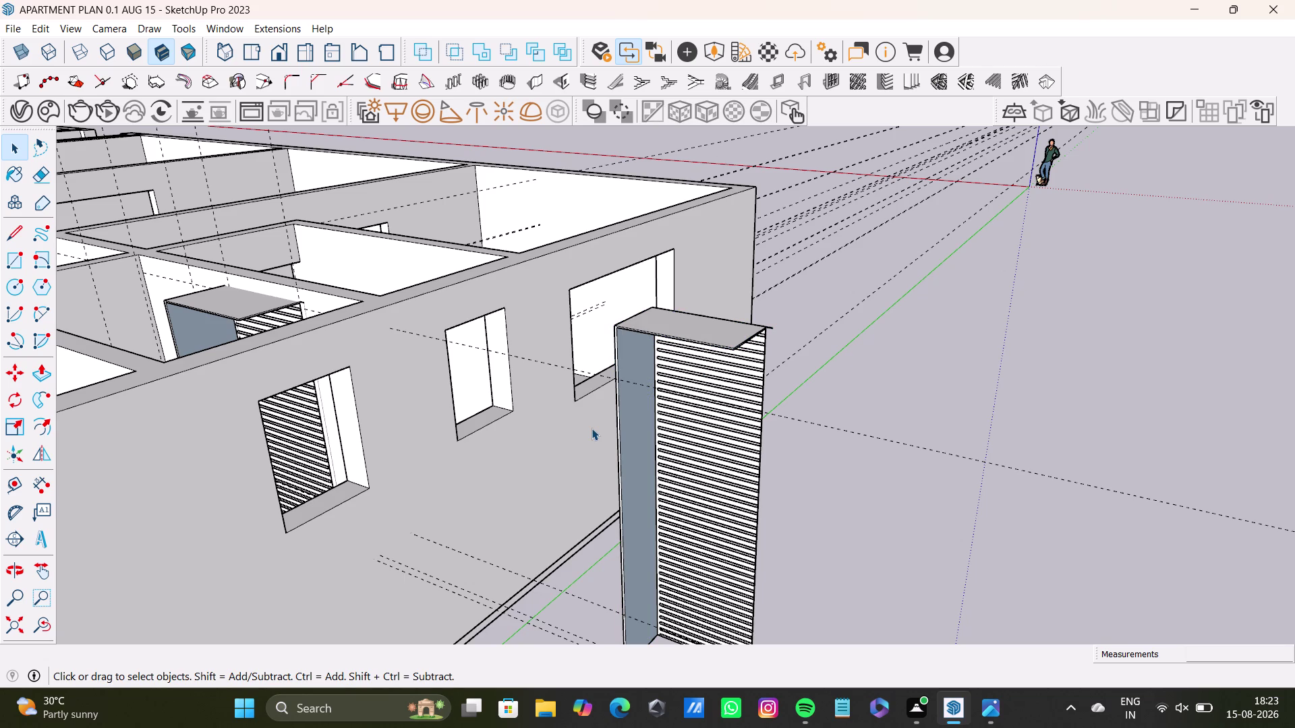
Inspect the top slab's overhang edge-on, along its edge and from underneath.
scroll(up, 3)
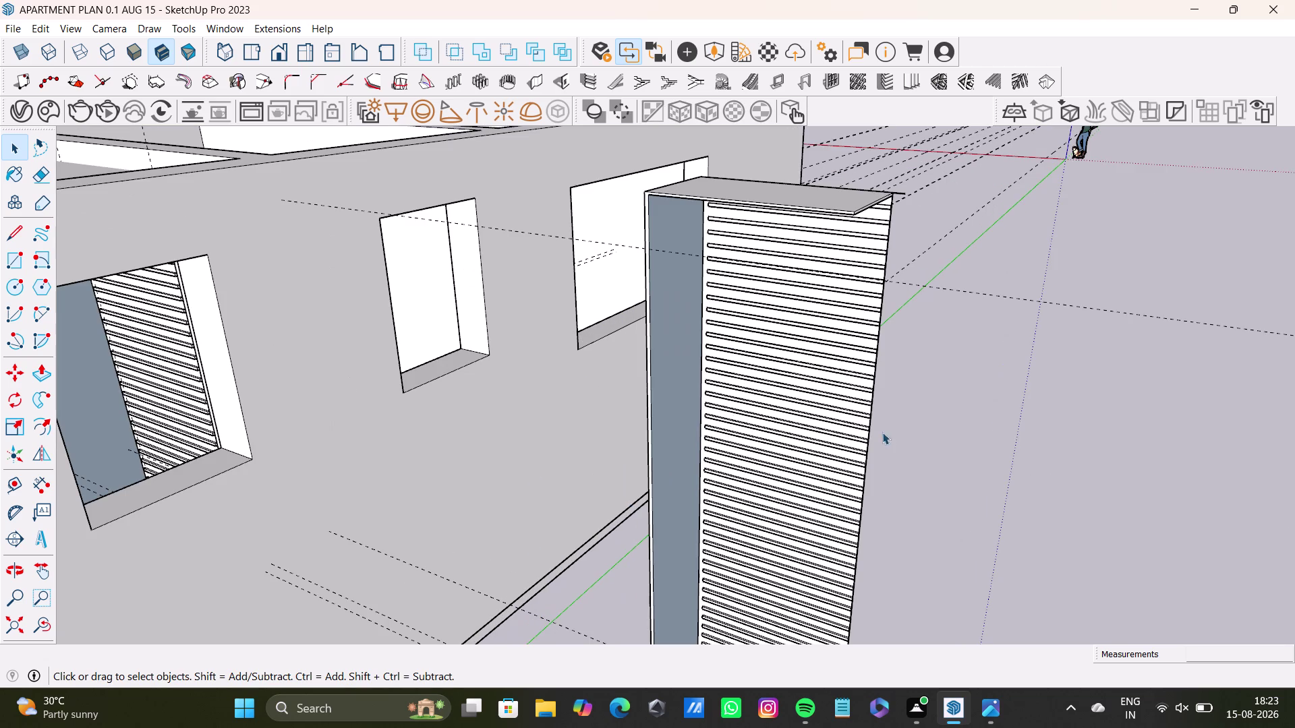
middle_drag(863, 252, 677, 416)
scroll(up, 3)
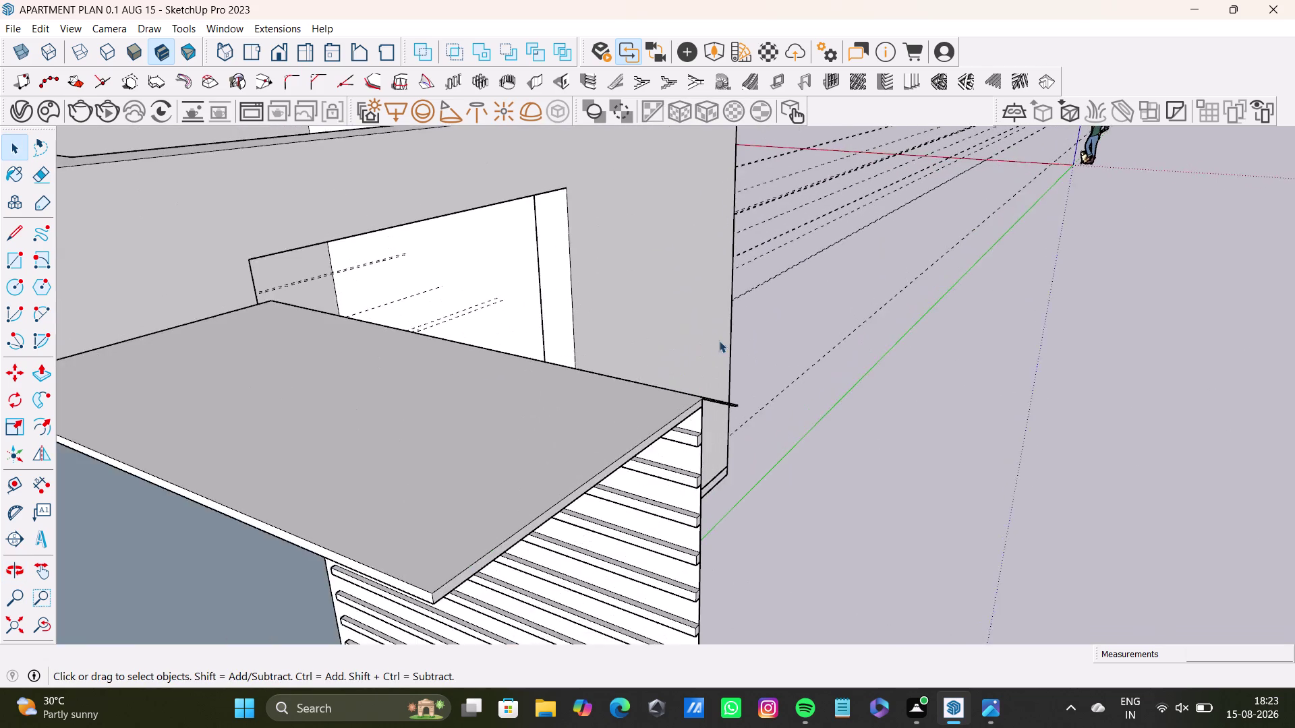
scroll(up, 3)
scroll(down, 3)
middle_drag(844, 567, 850, 457)
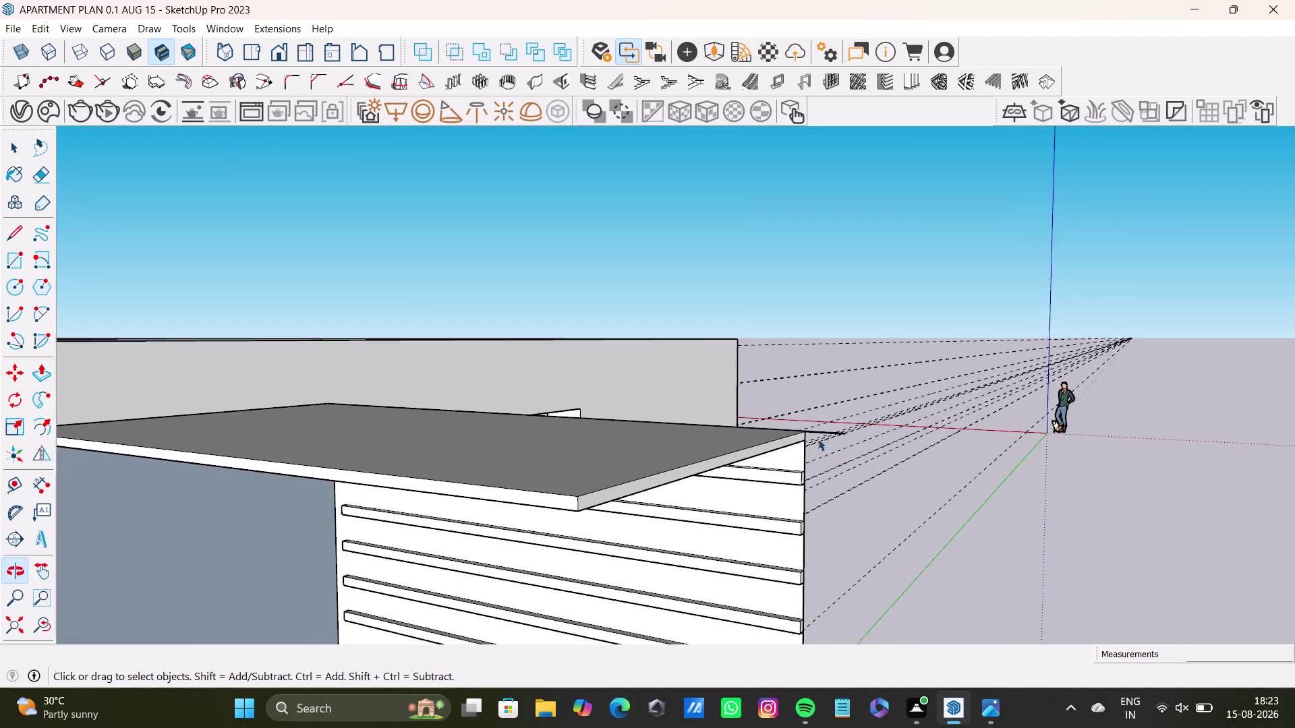
scroll(up, 3)
scroll(down, 3)
middle_drag(822, 457, 834, 533)
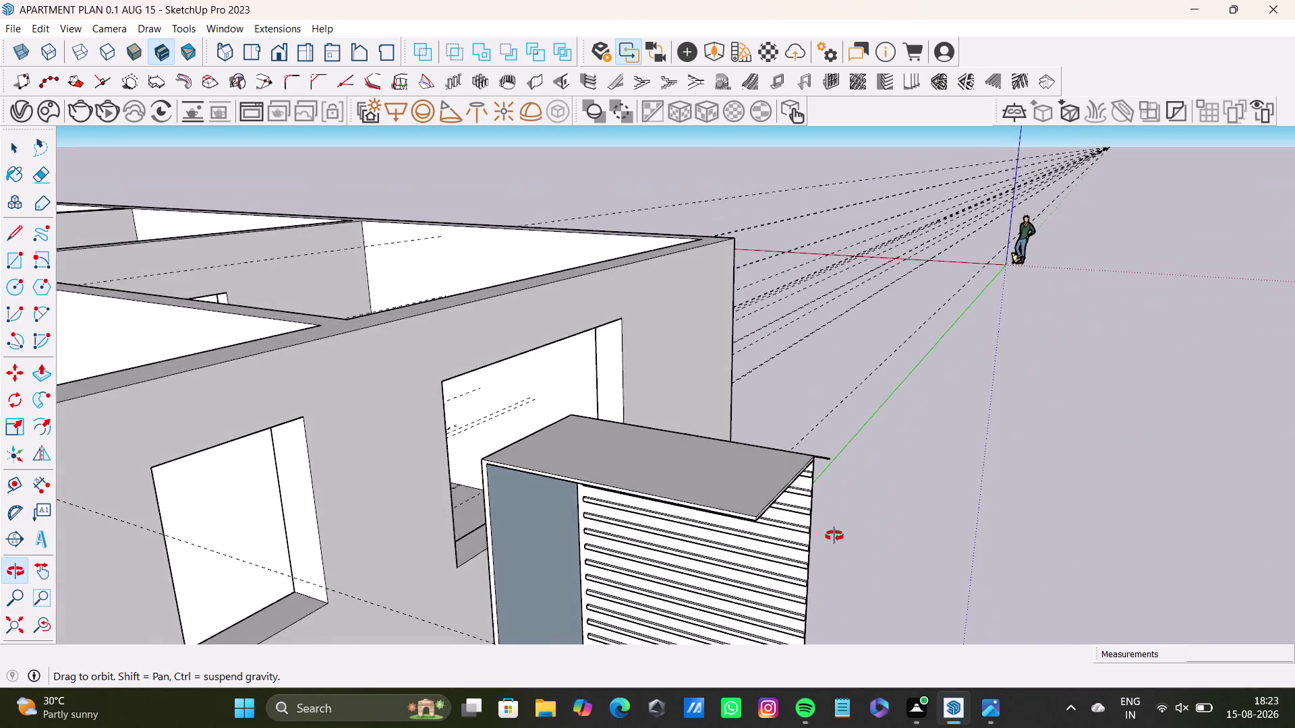
middle_drag(834, 533, 834, 536)
scroll(up, 3)
scroll(down, 3)
middle_drag(822, 454, 823, 435)
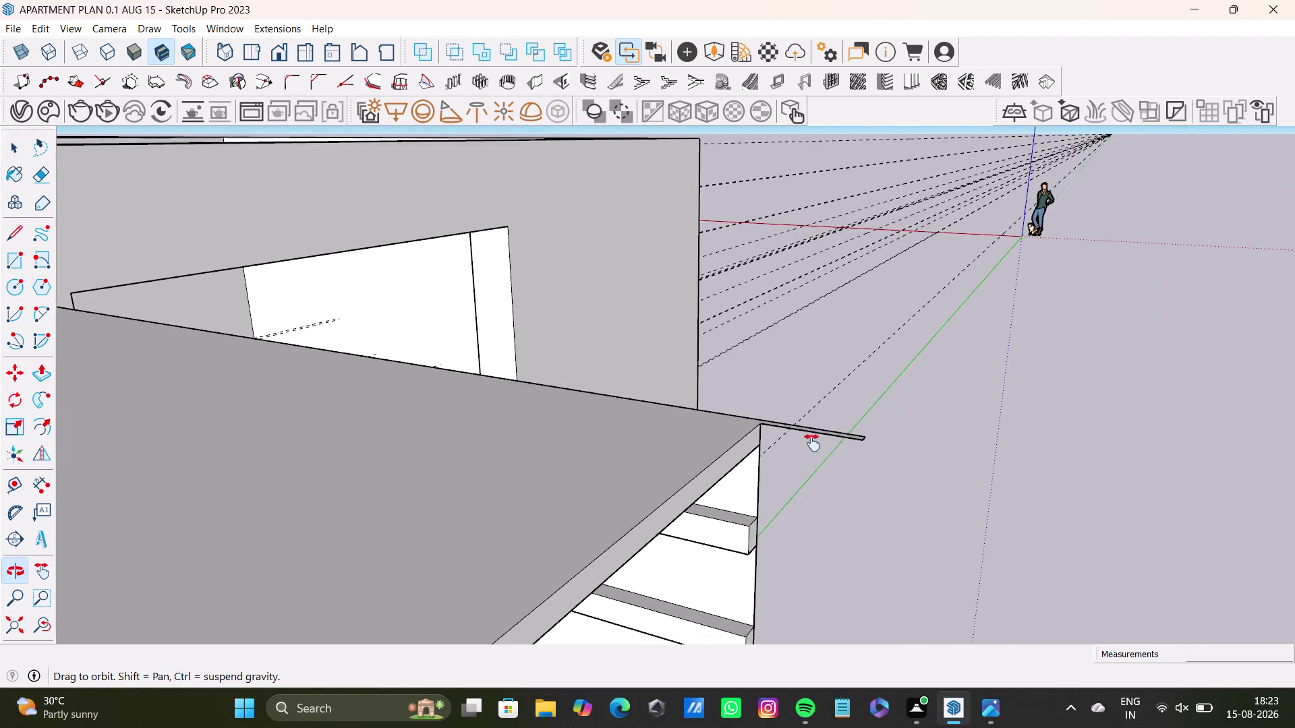
middle_drag(823, 435, 797, 465)
scroll(up, 3)
scroll(down, 3)
middle_drag(693, 487, 681, 471)
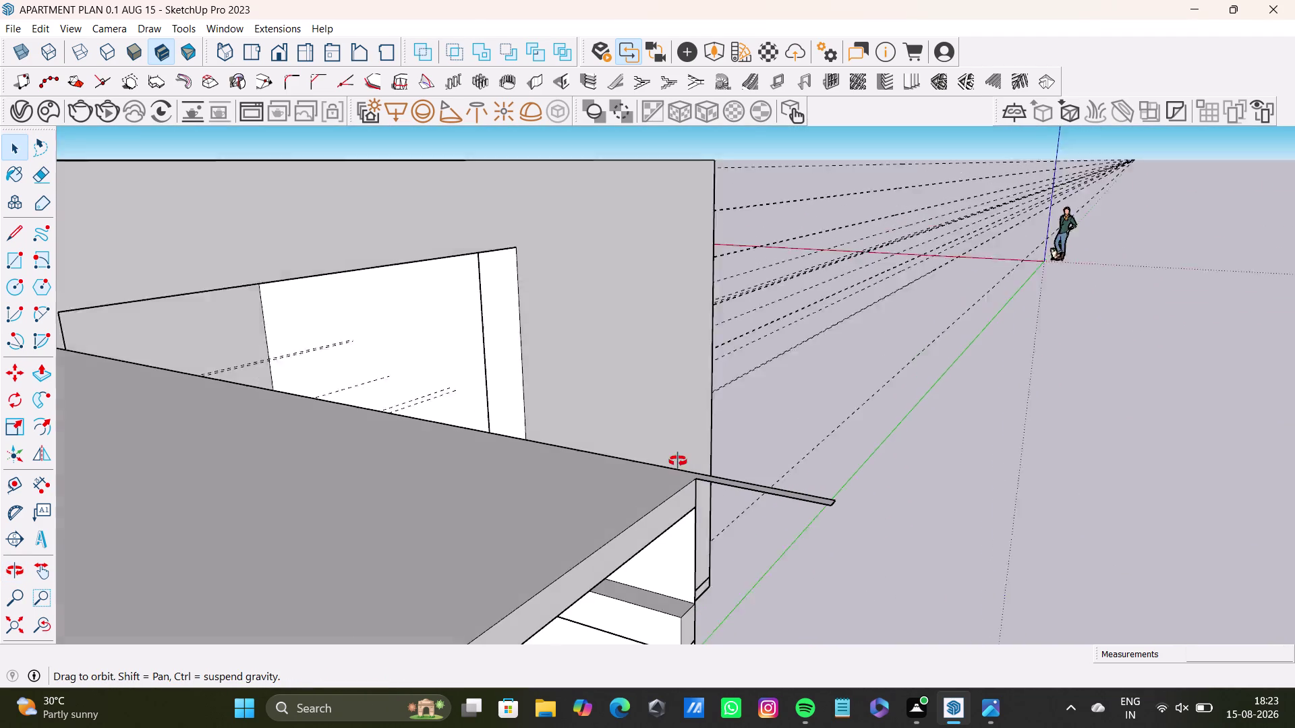
middle_drag(681, 471, 182, 266)
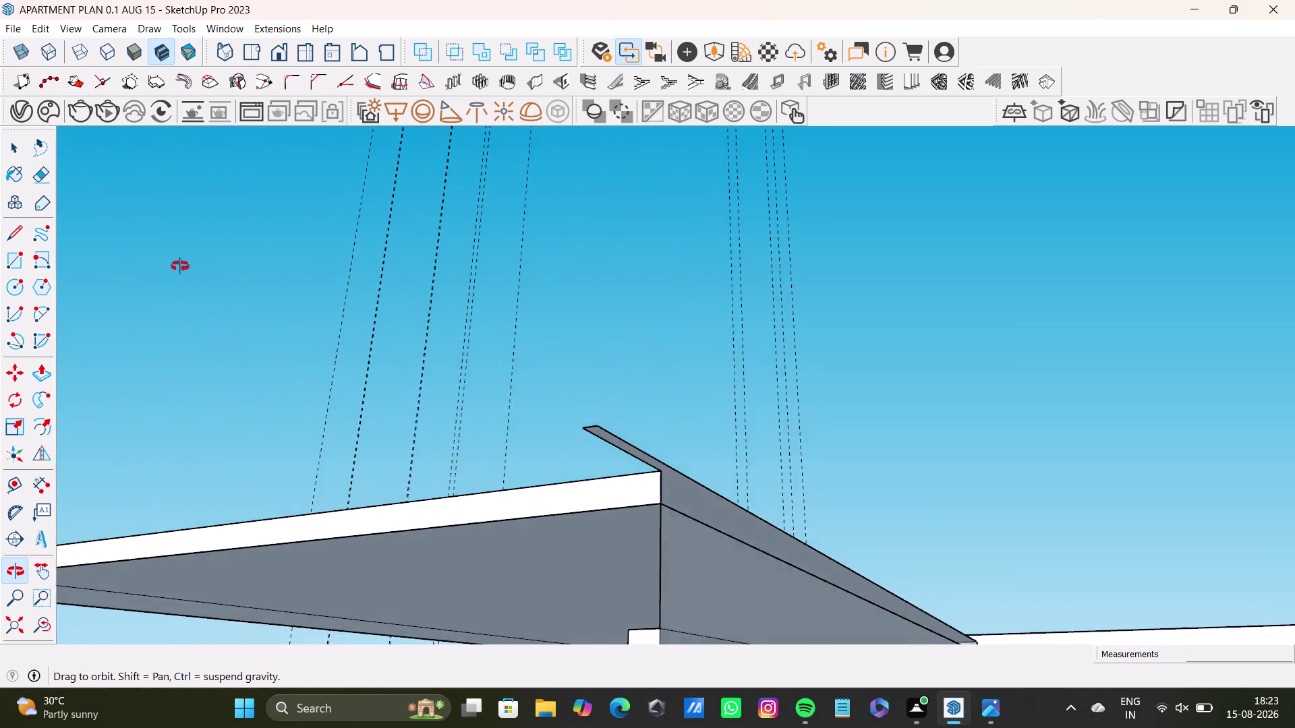
middle_drag(182, 267, 157, 555)
scroll(up, 3)
scroll(down, 3)
scroll(down, 3)
scroll(up, 3)
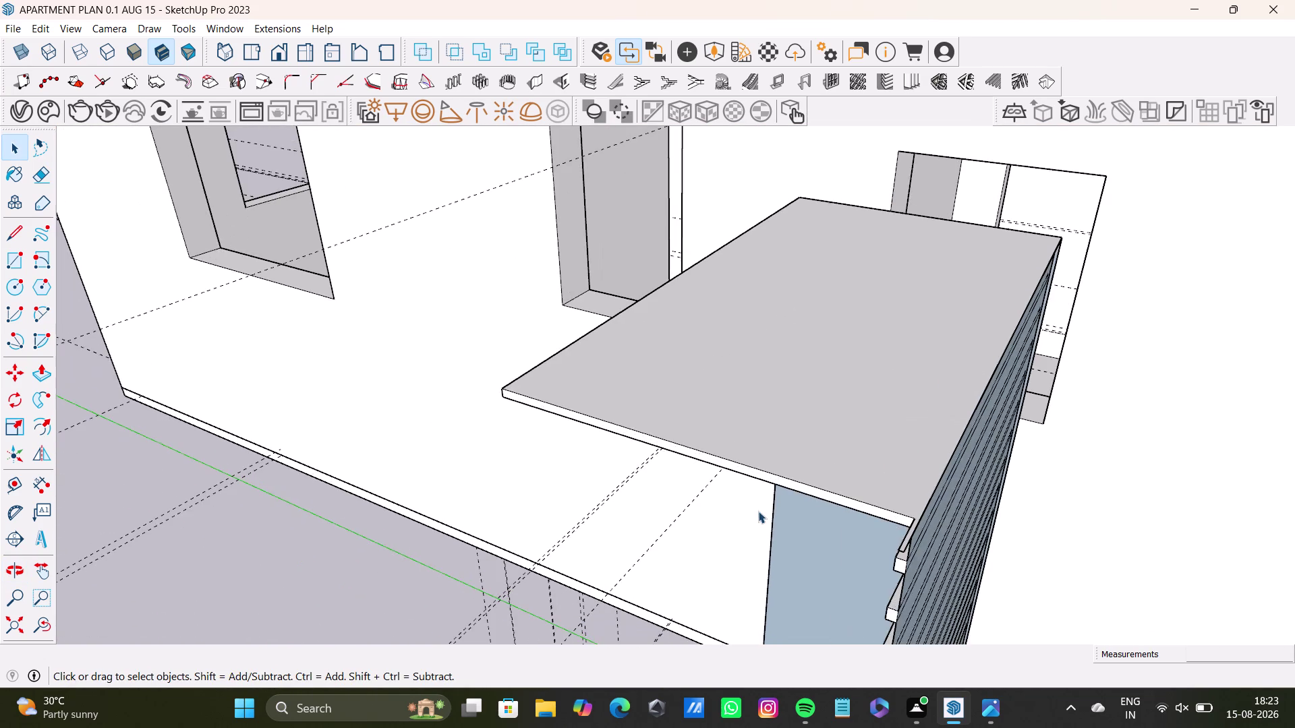
Zoom in on the top corner and draw an edge splitting off the overhanging strip.
middle_drag(880, 539, 664, 527)
scroll(up, 3)
scroll(up, 3)
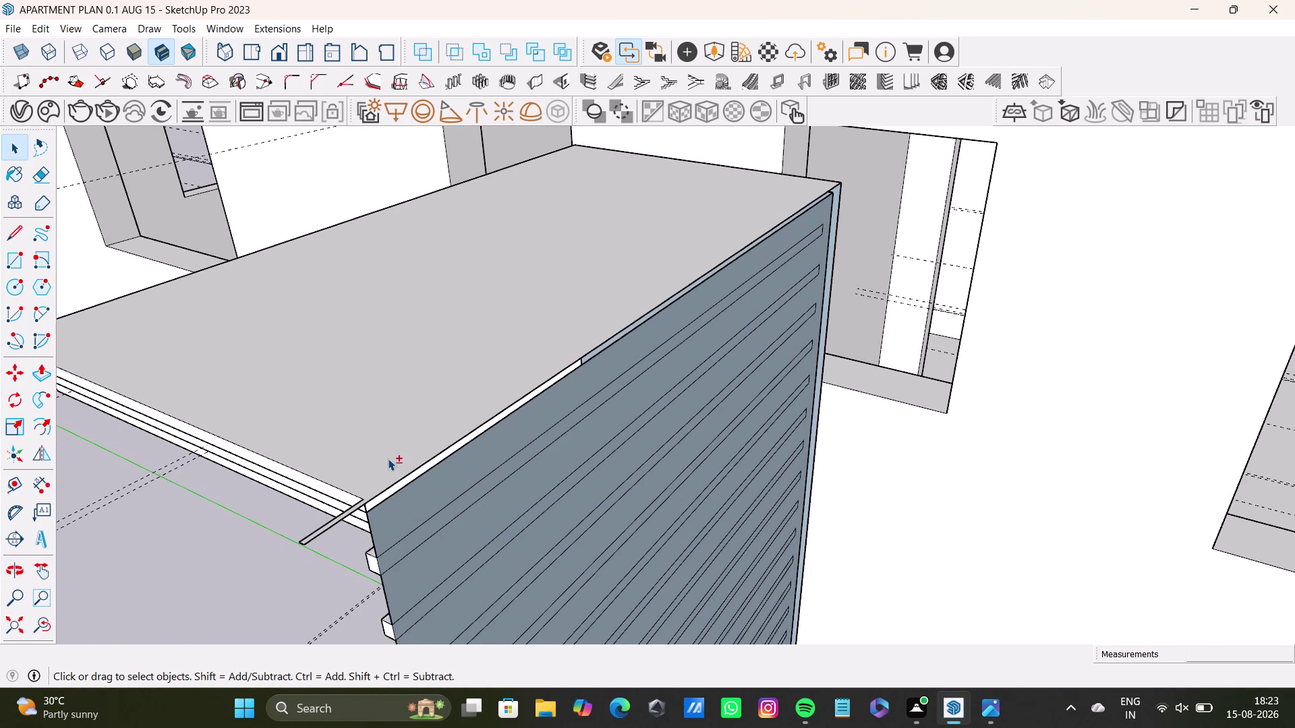
scroll(up, 3)
middle_drag(391, 460, 465, 307)
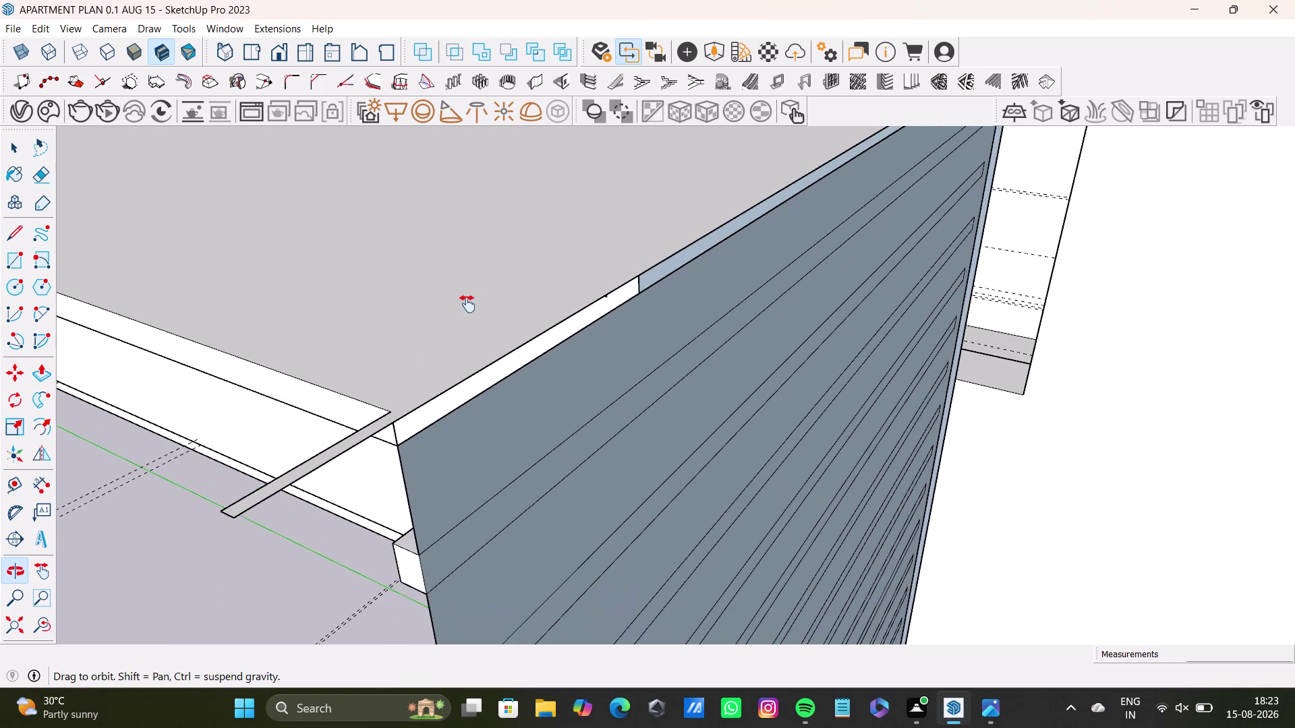
middle_drag(465, 307, 479, 288)
click(12, 241)
scroll(up, 3)
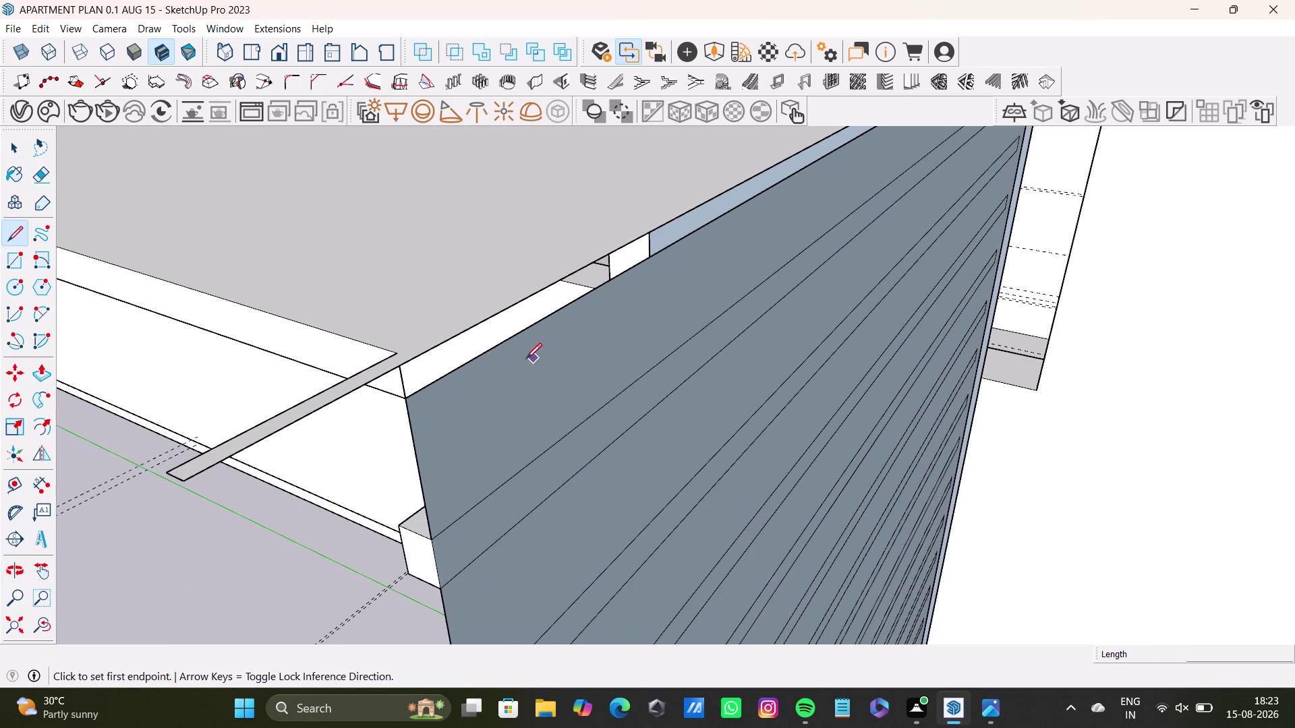
drag(397, 354, 406, 357)
click(410, 360)
Delete the thin overhanging strip pieces, then orbit out to the louvered face.
key(space)
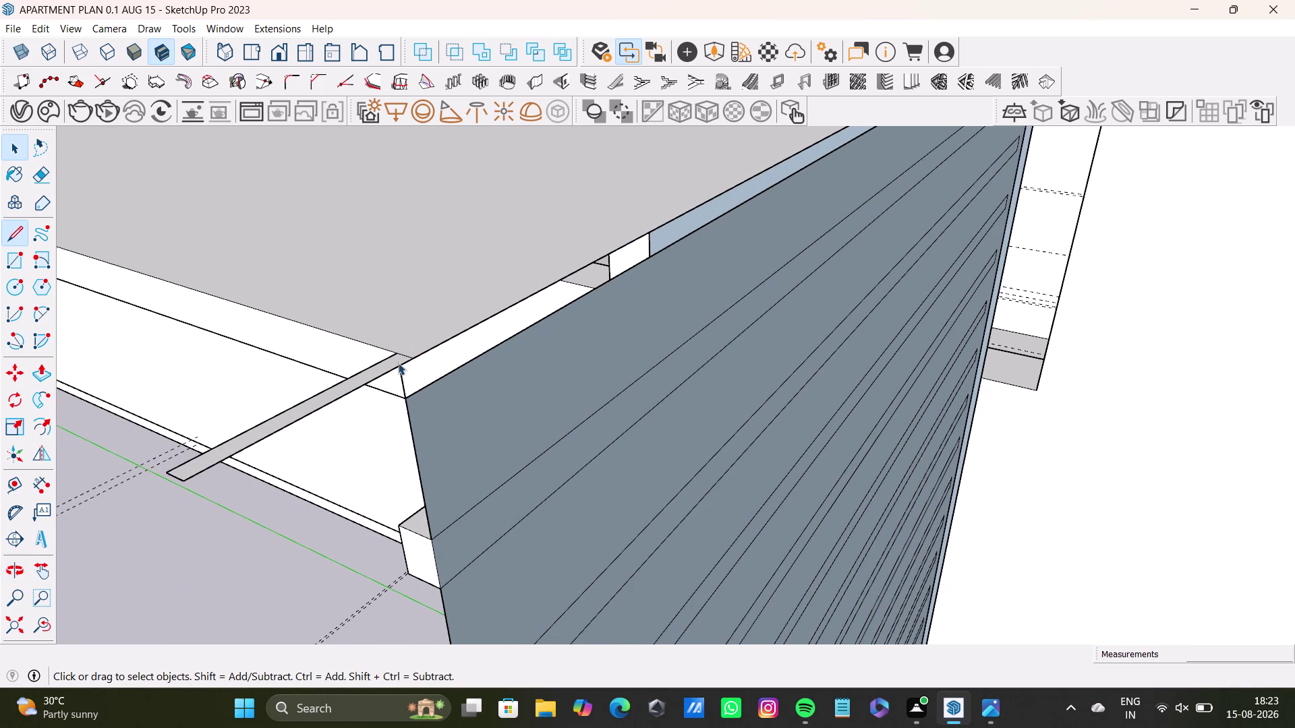
click(393, 365)
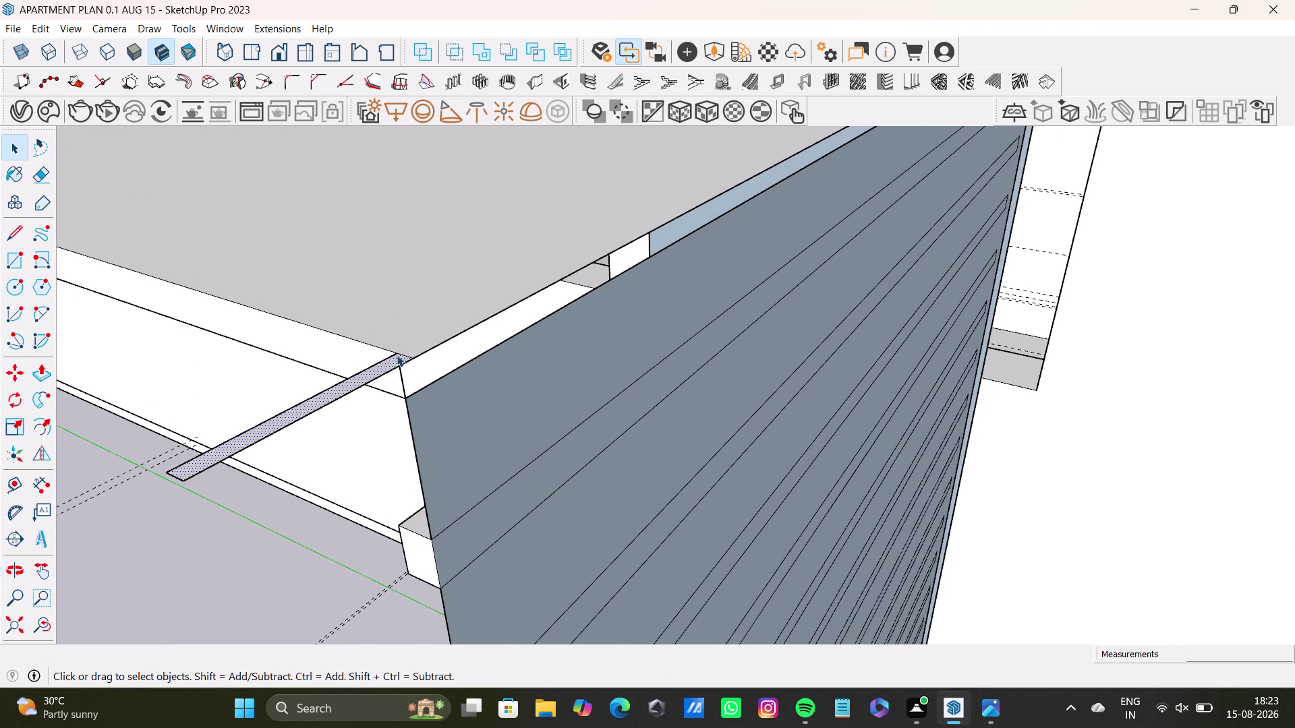
key(Delete)
click(399, 367)
key(Delete)
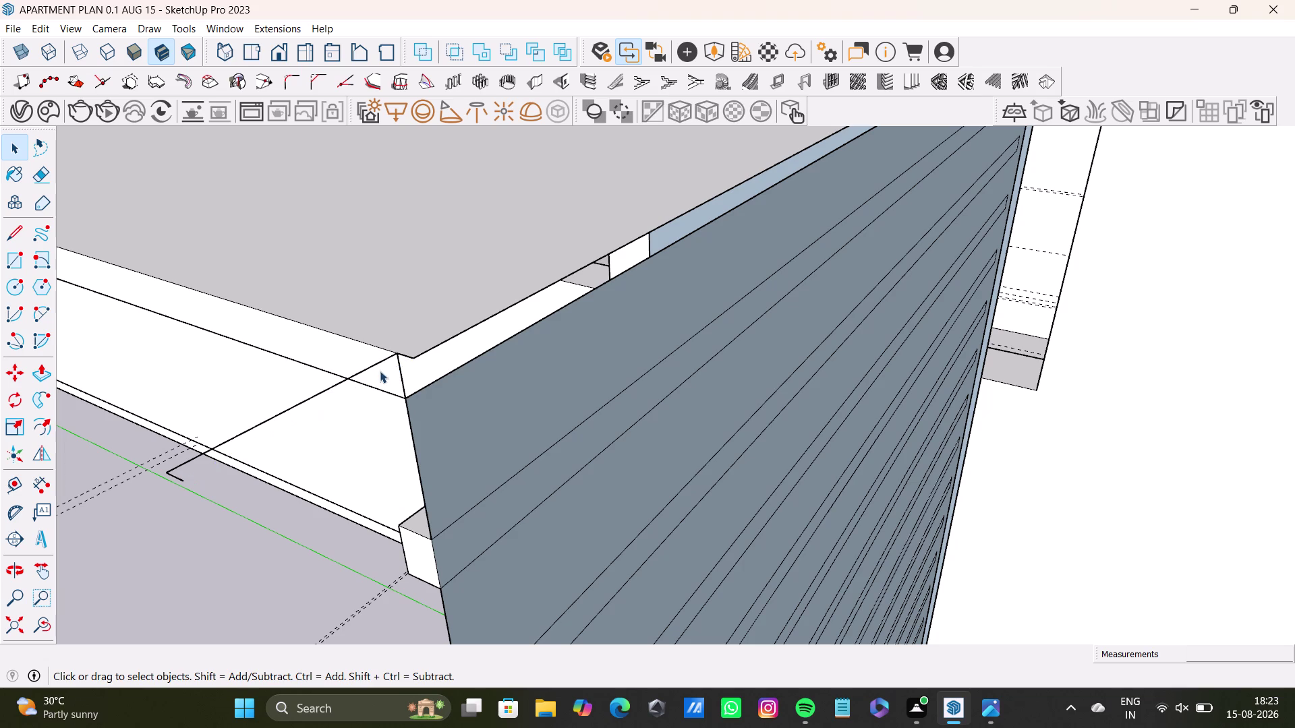
click(383, 359)
key(Delete)
scroll(down, 3)
scroll(down, 3)
middle_drag(571, 306, 589, 437)
middle_drag(591, 436, 497, 259)
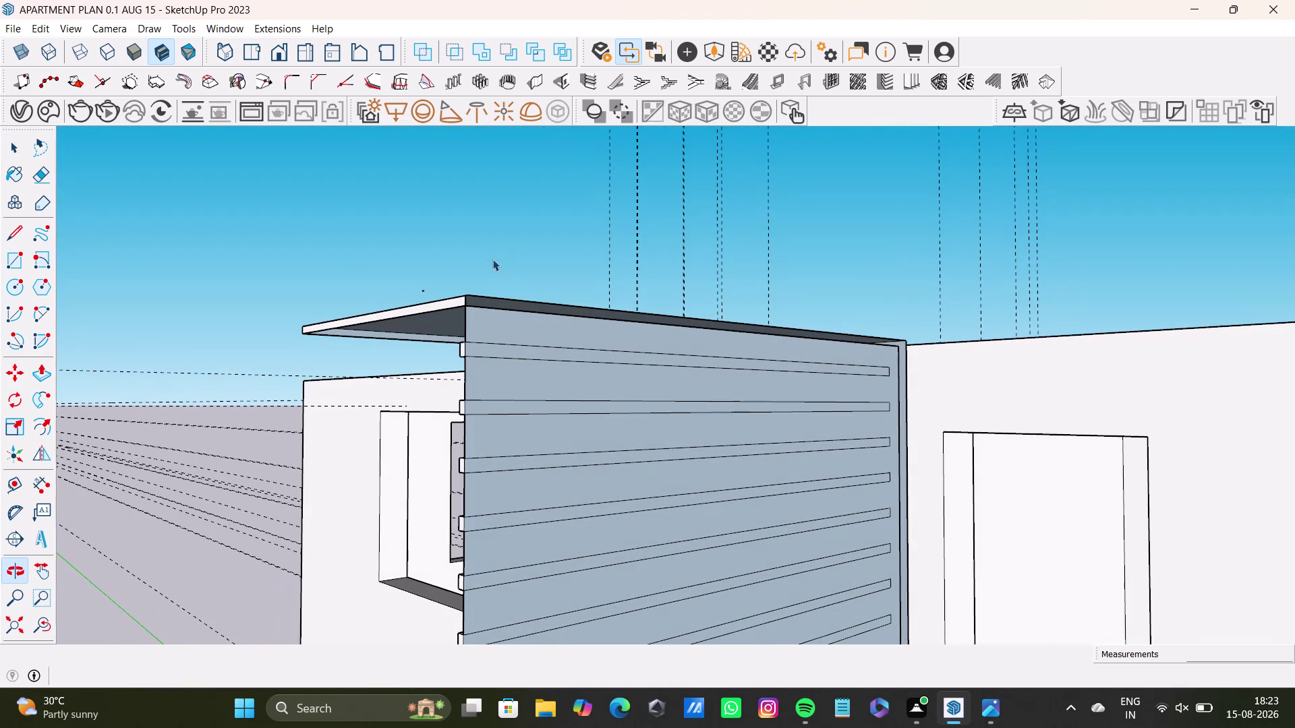
Start a rectangle at the cabinet's top corner on its louvered side.
click(16, 258)
scroll(up, 3)
scroll(down, 3)
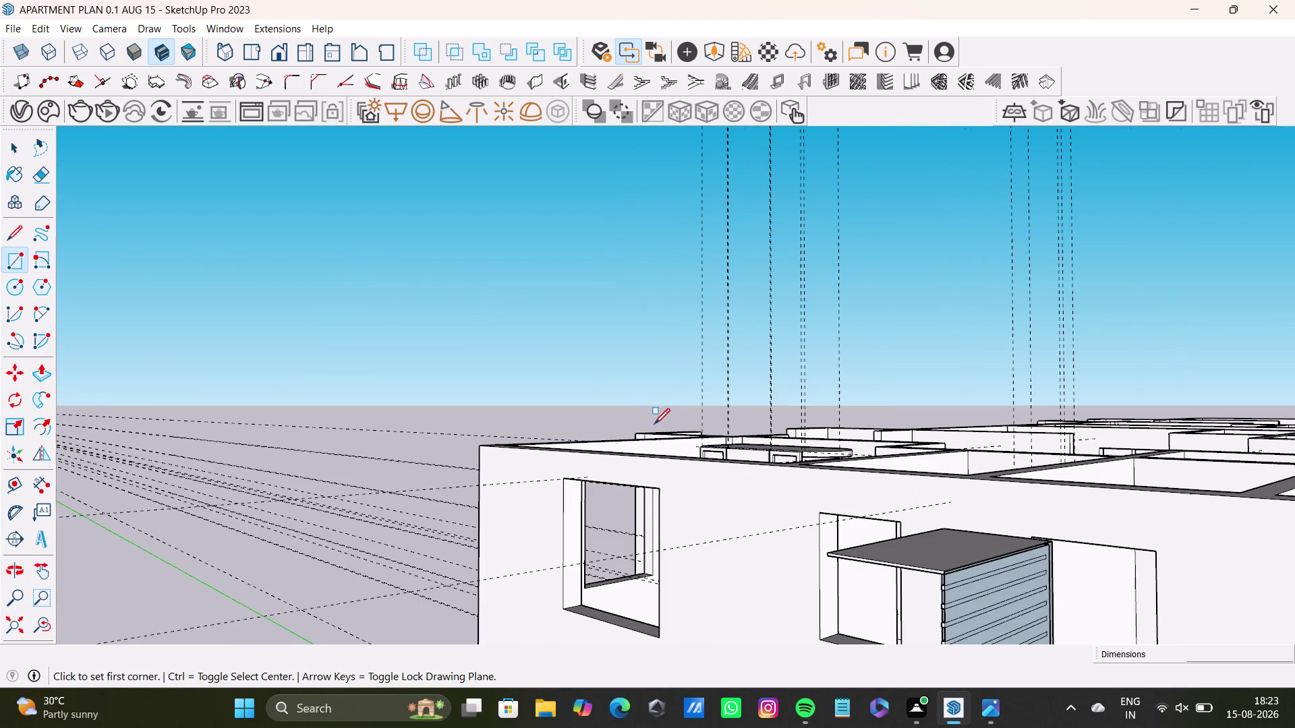
scroll(down, 3)
middle_drag(924, 540, 770, 400)
scroll(up, 3)
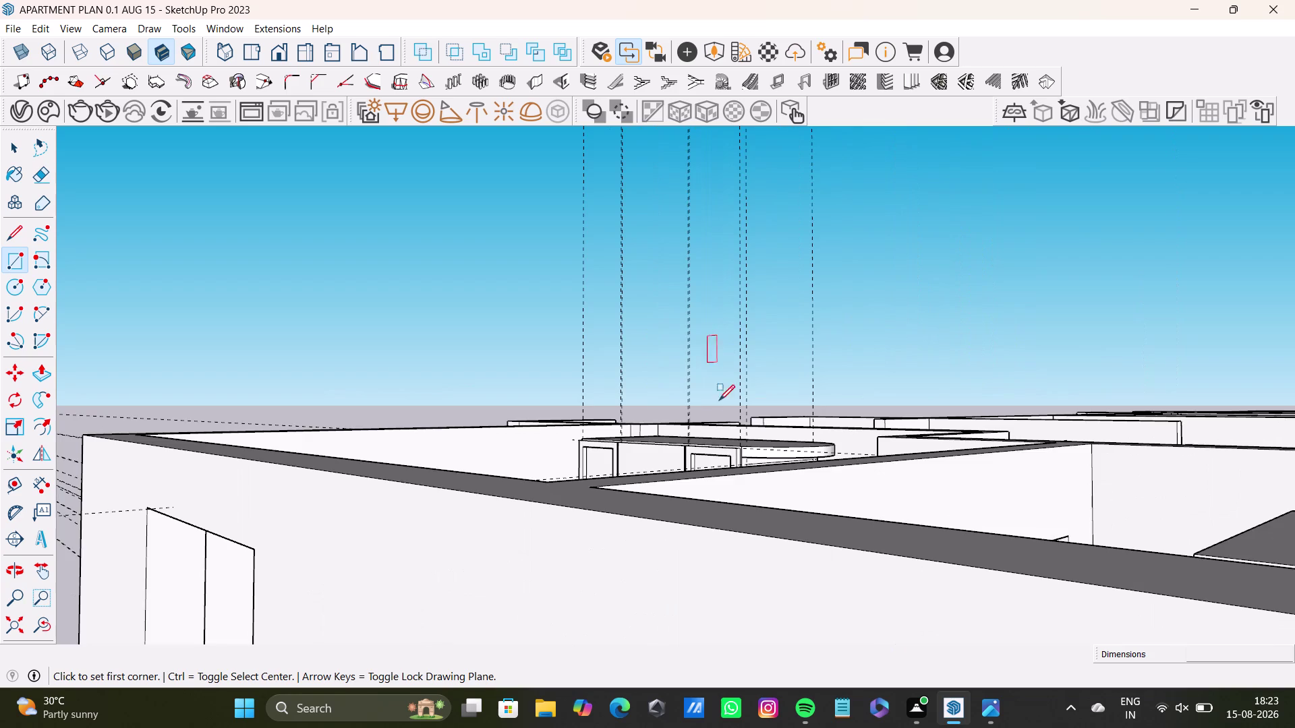
scroll(down, 3)
scroll(down, 3)
middle_drag(886, 599, 836, 550)
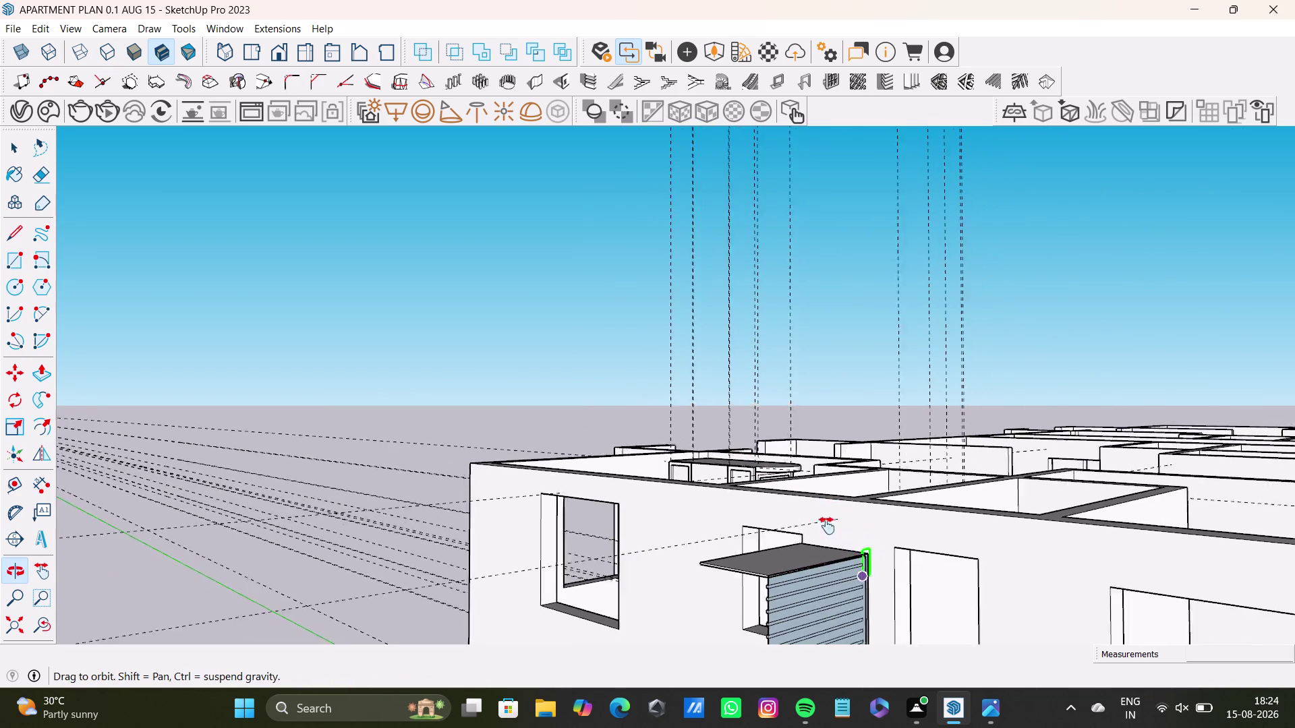
middle_drag(836, 549, 755, 312)
scroll(up, 3)
scroll(up, 3)
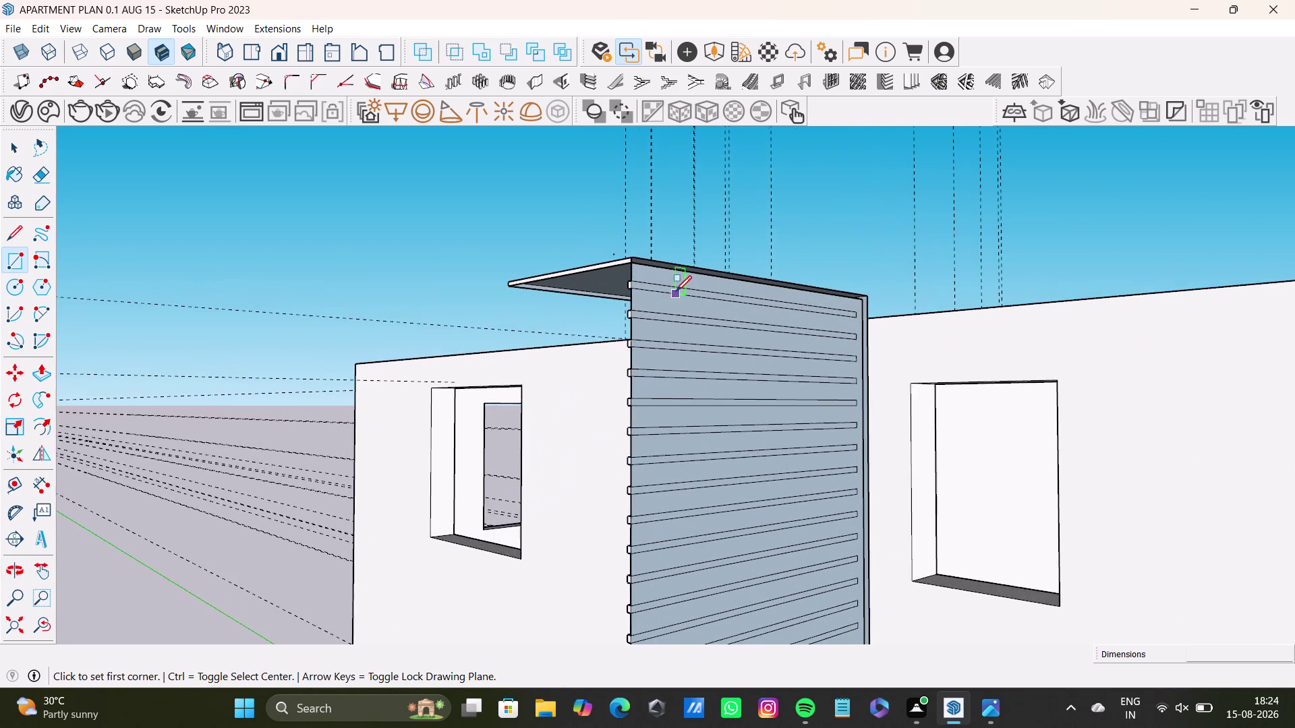
scroll(up, 3)
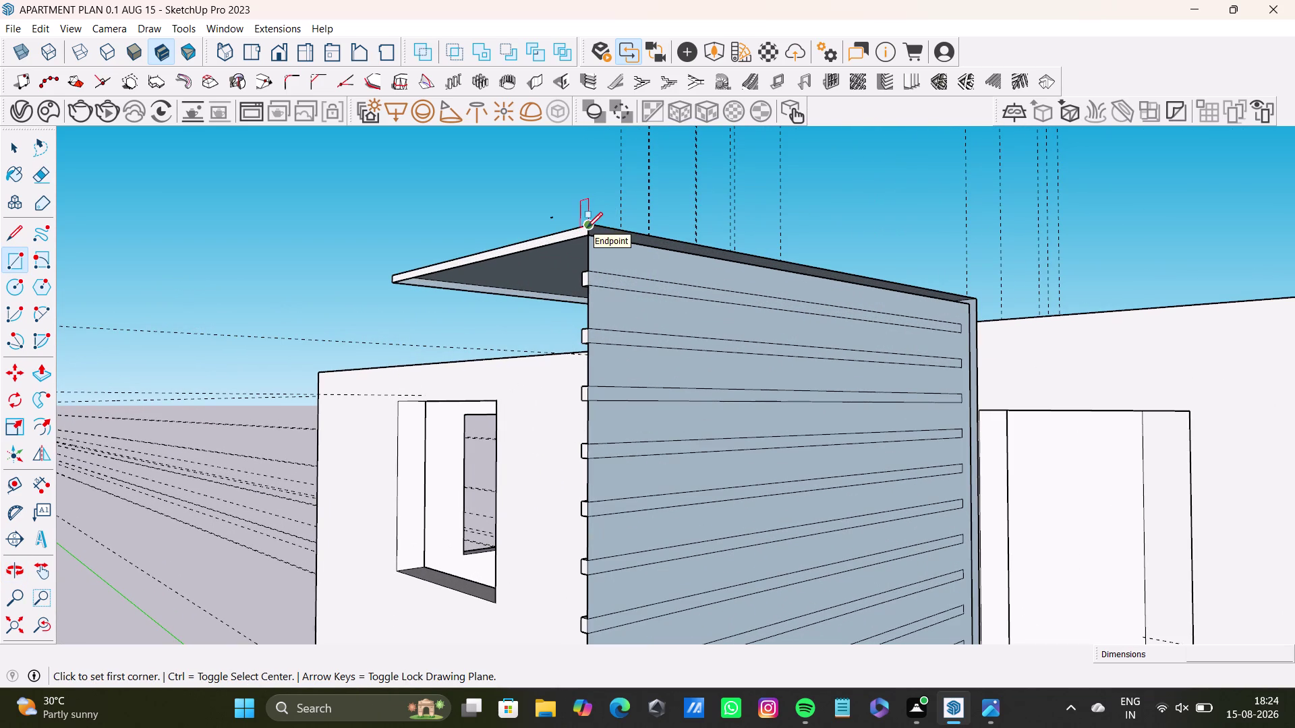
click(590, 226)
Finish the rectangle at the cabinet's bottom corner to close its side.
scroll(down, 3)
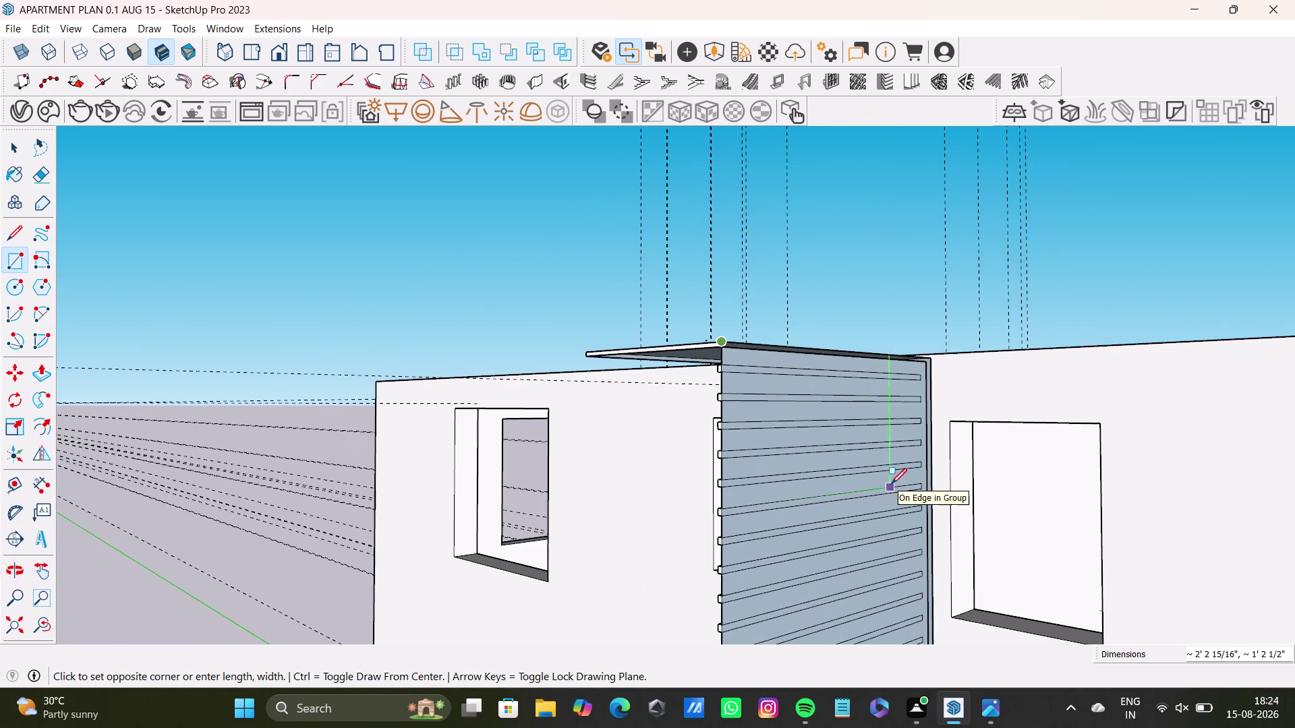
scroll(down, 3)
middle_drag(931, 511, 765, 284)
scroll(down, 3)
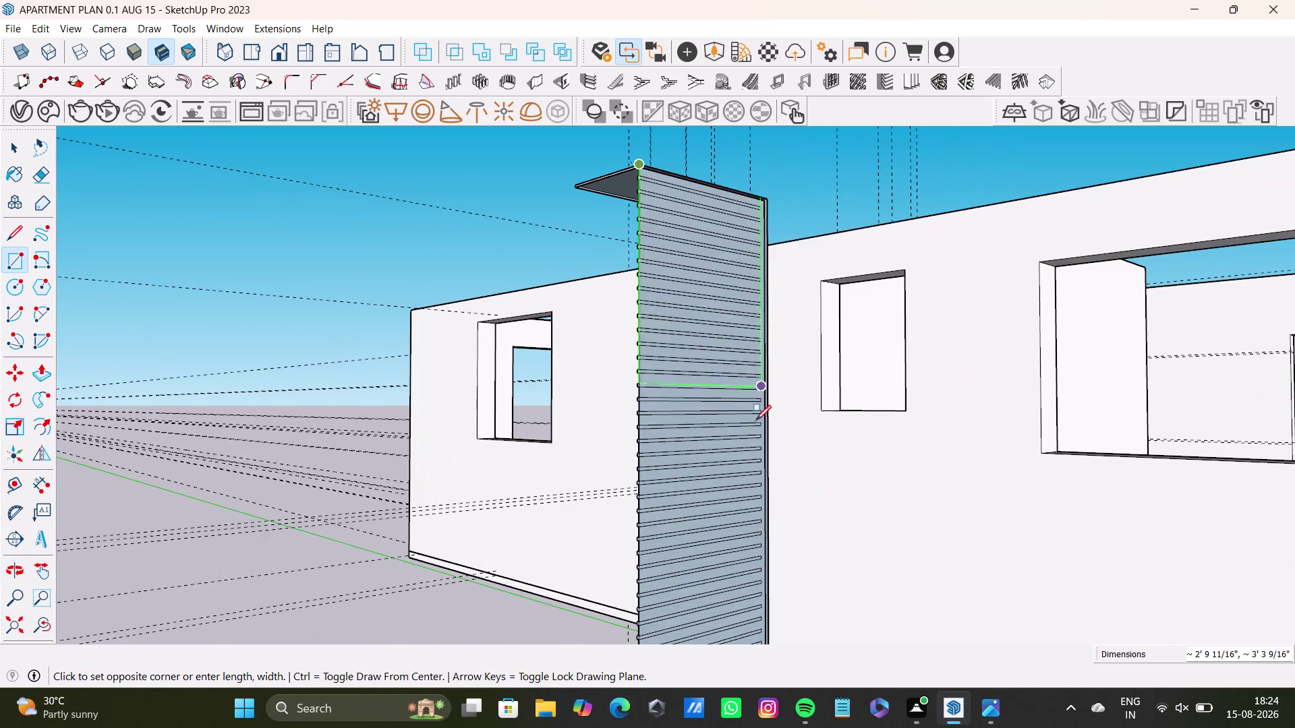
scroll(down, 3)
middle_drag(755, 441, 696, 327)
scroll(up, 3)
scroll(up, 3)
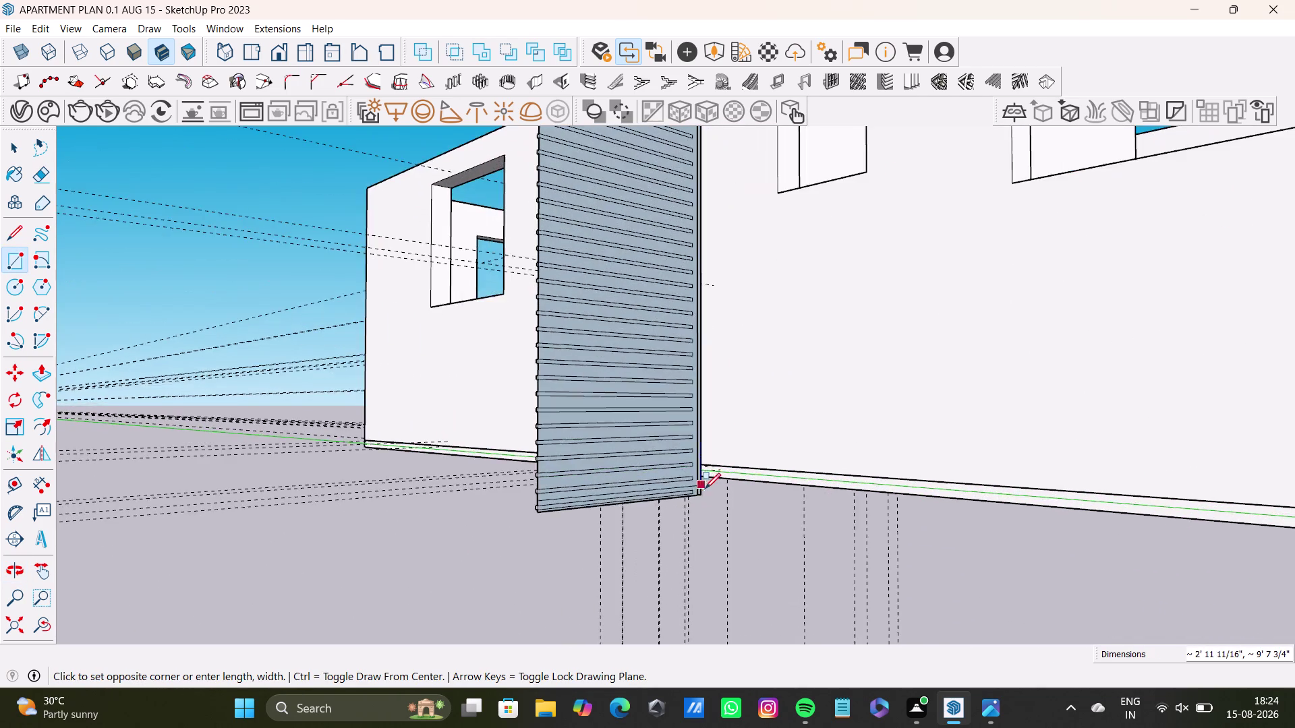
scroll(up, 3)
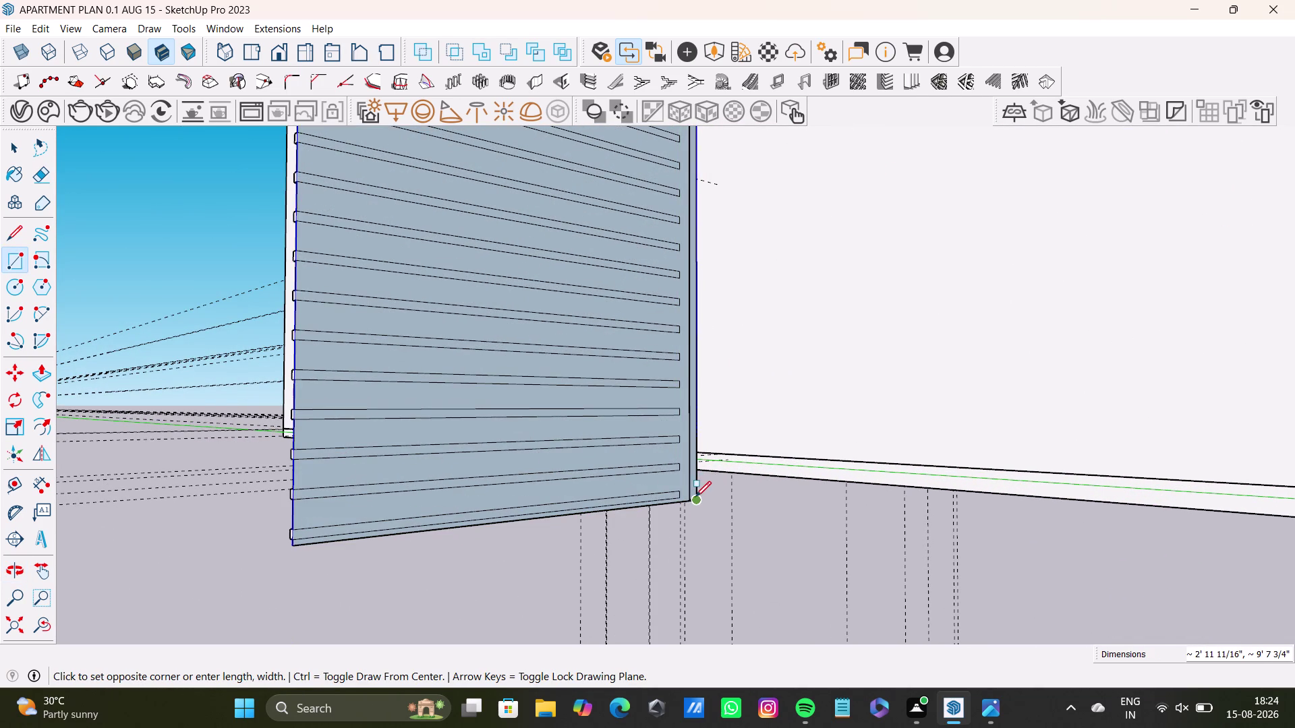
click(695, 497)
key(space)
scroll(down, 3)
middle_drag(308, 459, 609, 569)
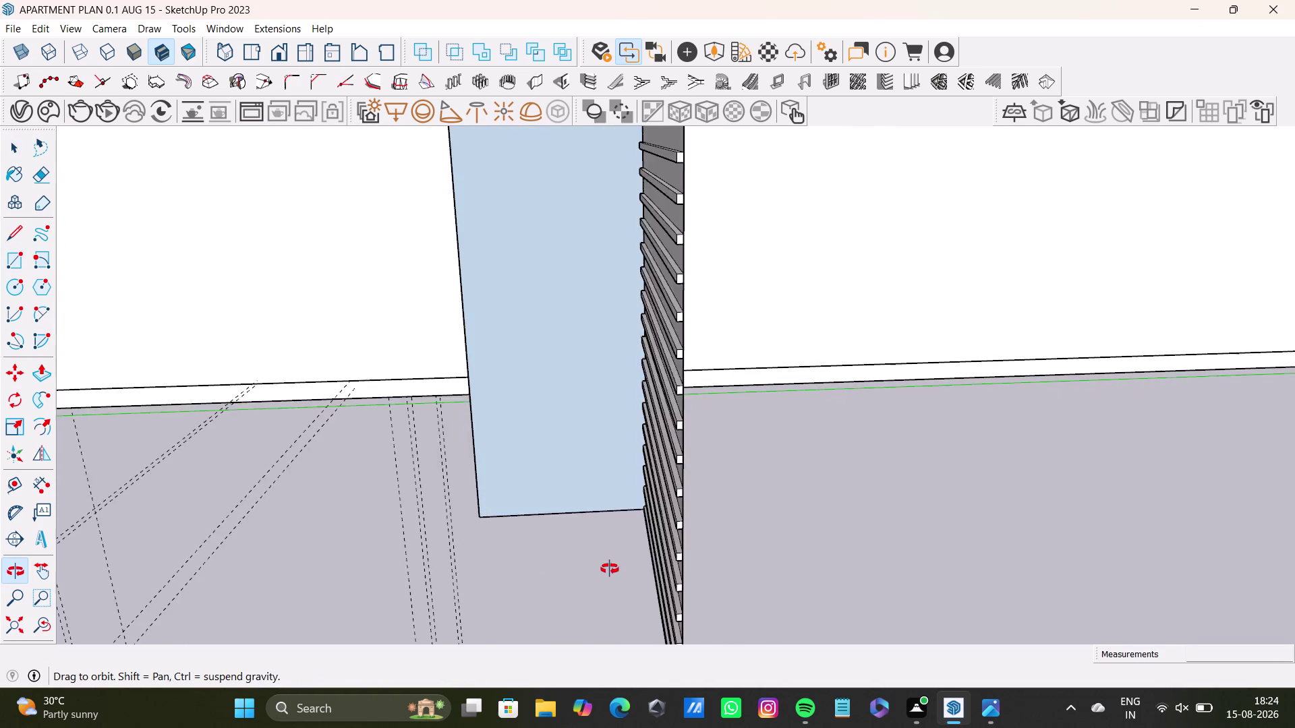
Push/Pull the cabinet's new side face inward until flush with the louver ends.
middle_drag(609, 569, 531, 588)
click(538, 292)
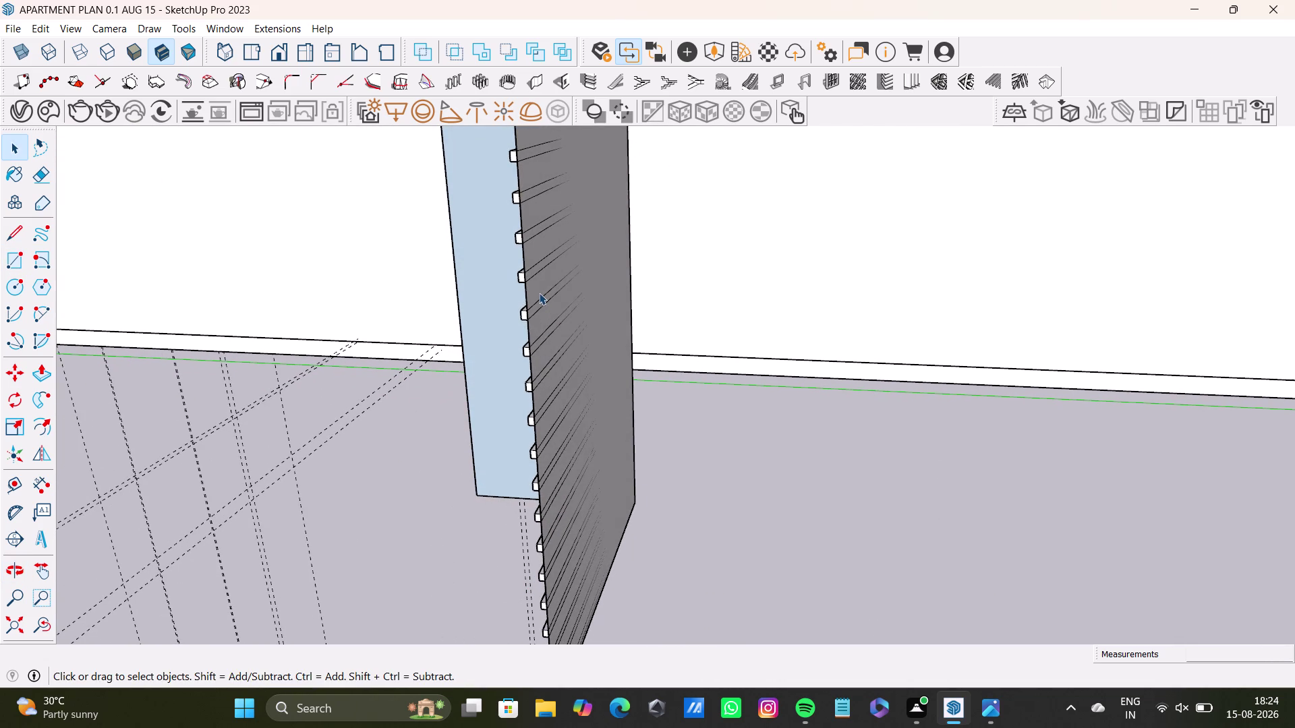
key(p)
drag(540, 292, 560, 296)
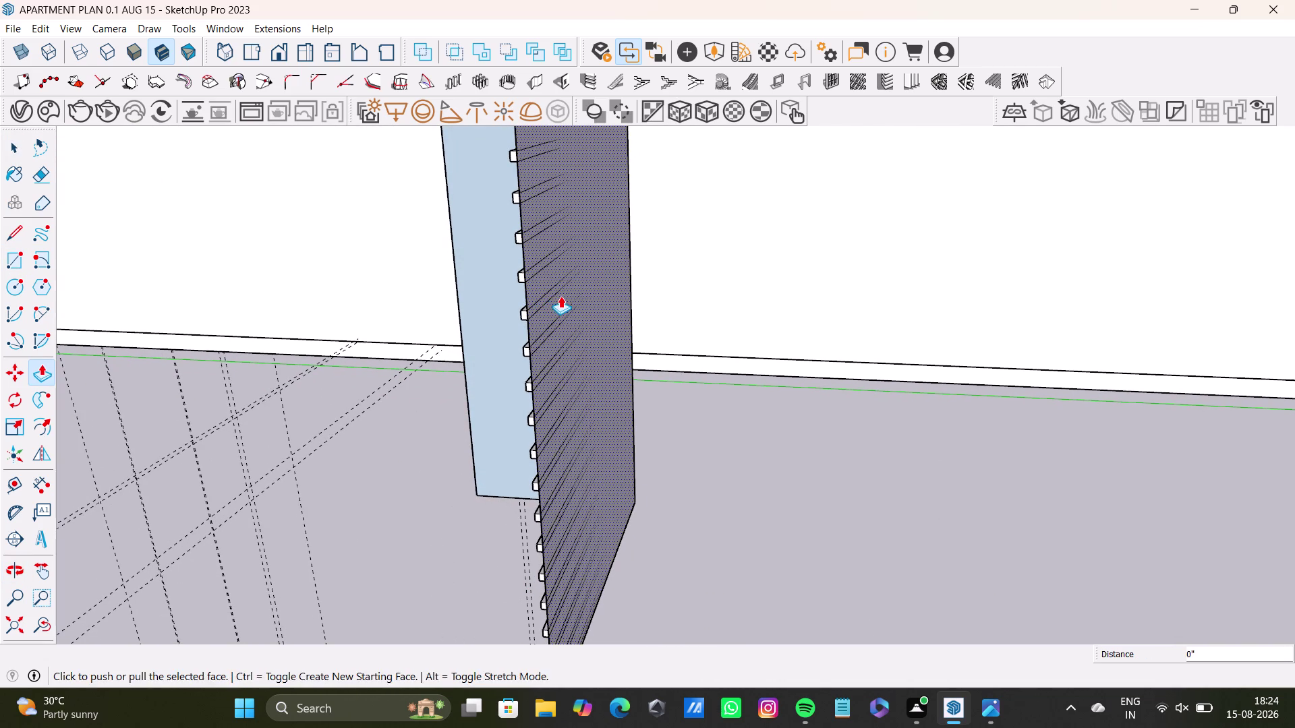
drag(555, 294, 563, 295)
drag(573, 347, 596, 354)
key(space)
scroll(down, 3)
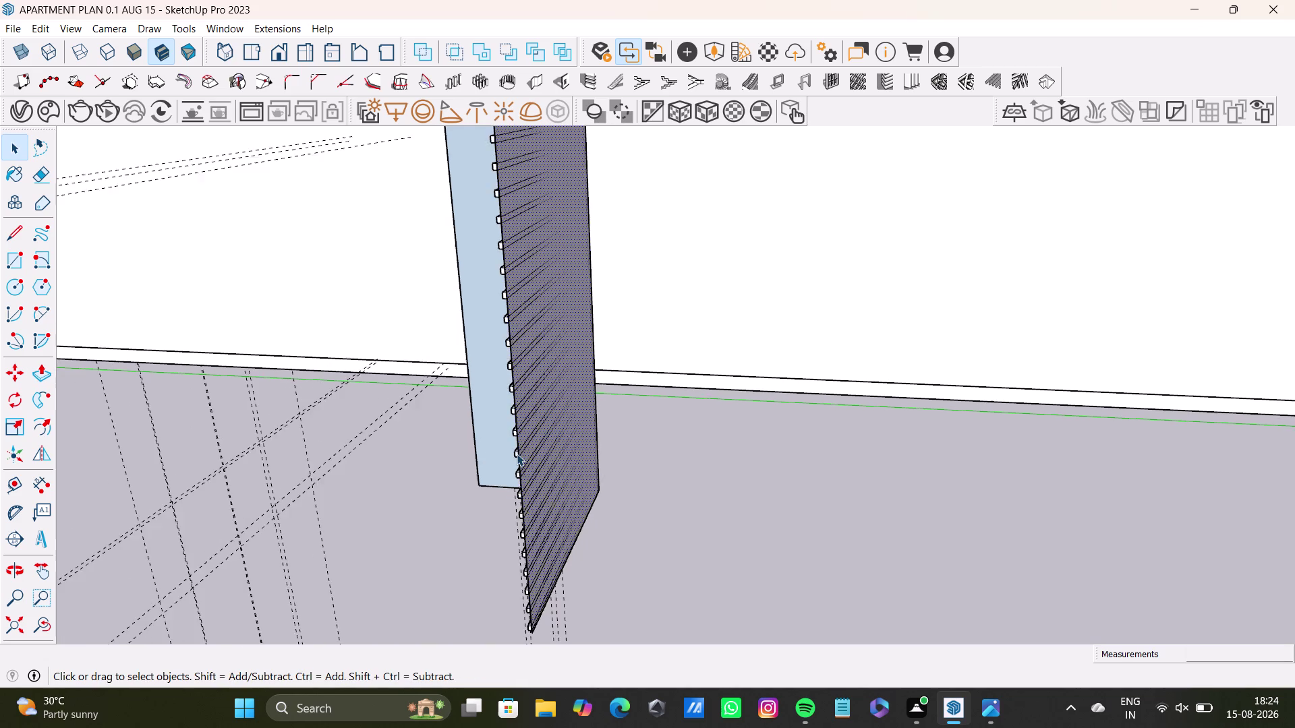
scroll(down, 3)
middle_drag(516, 454, 782, 492)
scroll(down, 3)
scroll(down, 3)
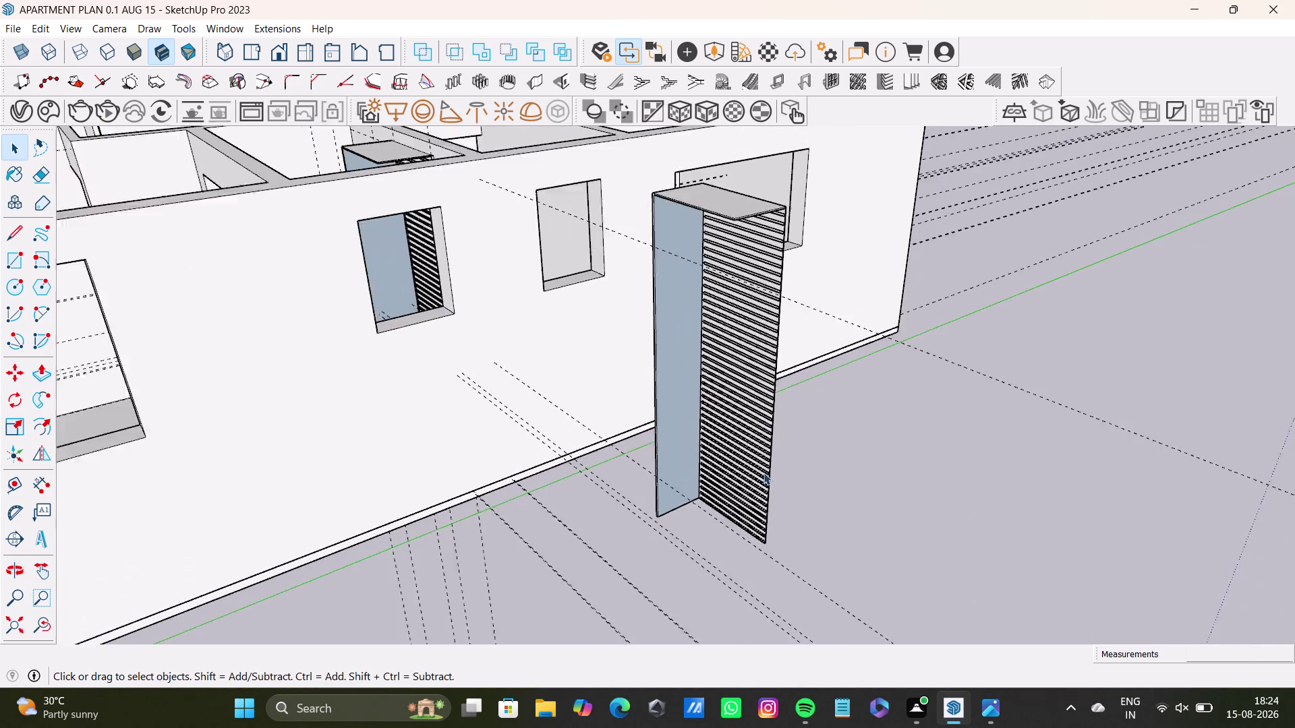
scroll(down, 3)
middle_drag(765, 466, 928, 552)
key(space)
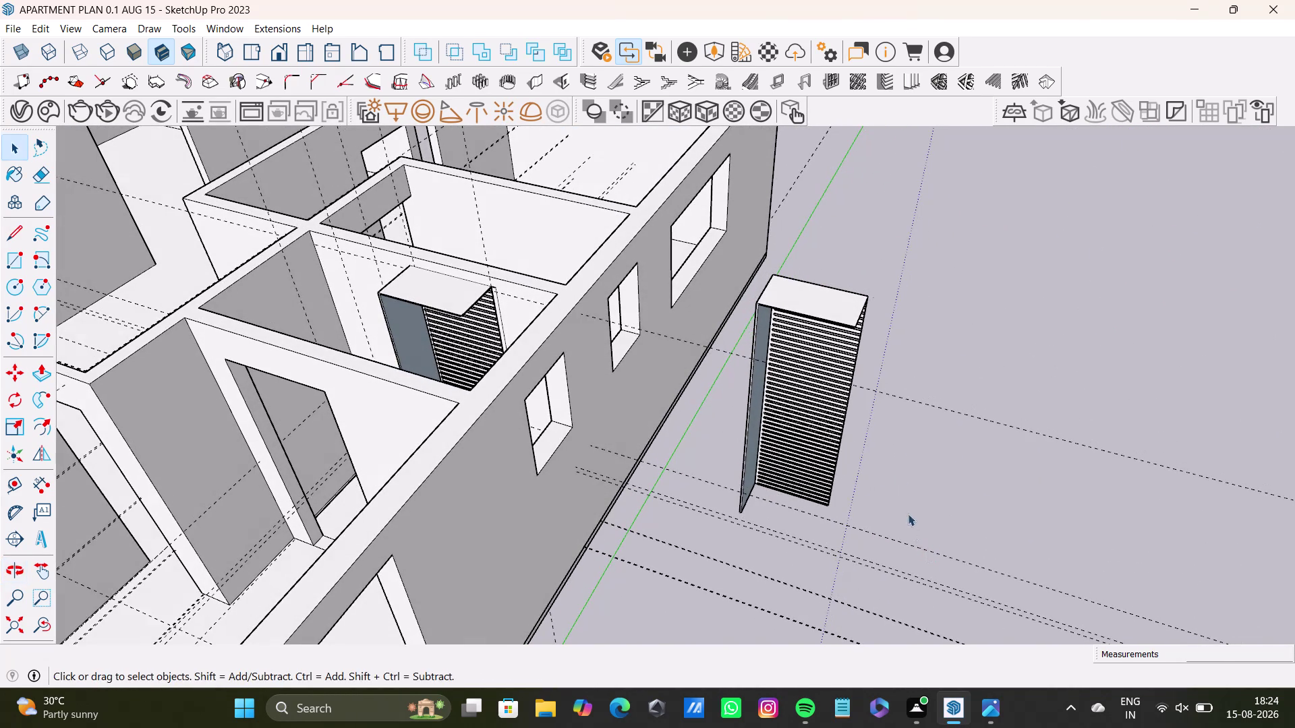
click(960, 413)
middle_drag(1010, 449, 409, 509)
scroll(down, 3)
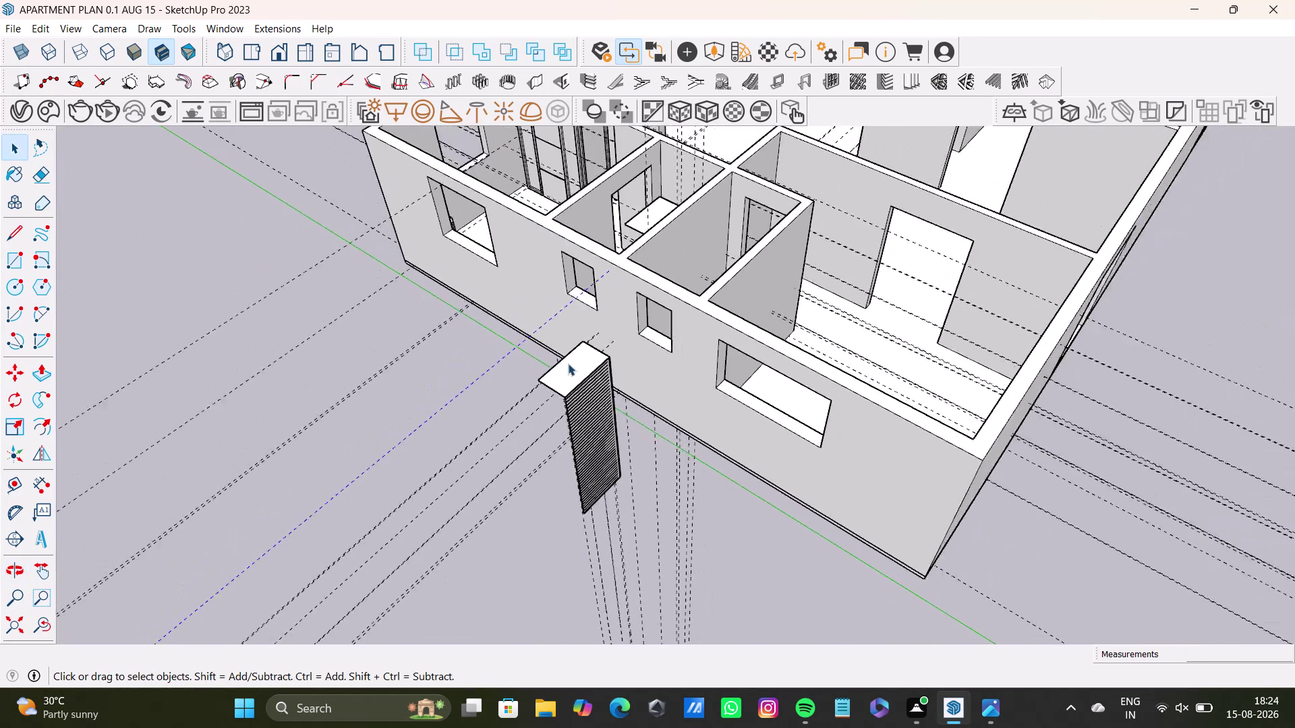
scroll(down, 3)
middle_drag(585, 342, 663, 526)
scroll(down, 3)
middle_drag(653, 453, 686, 565)
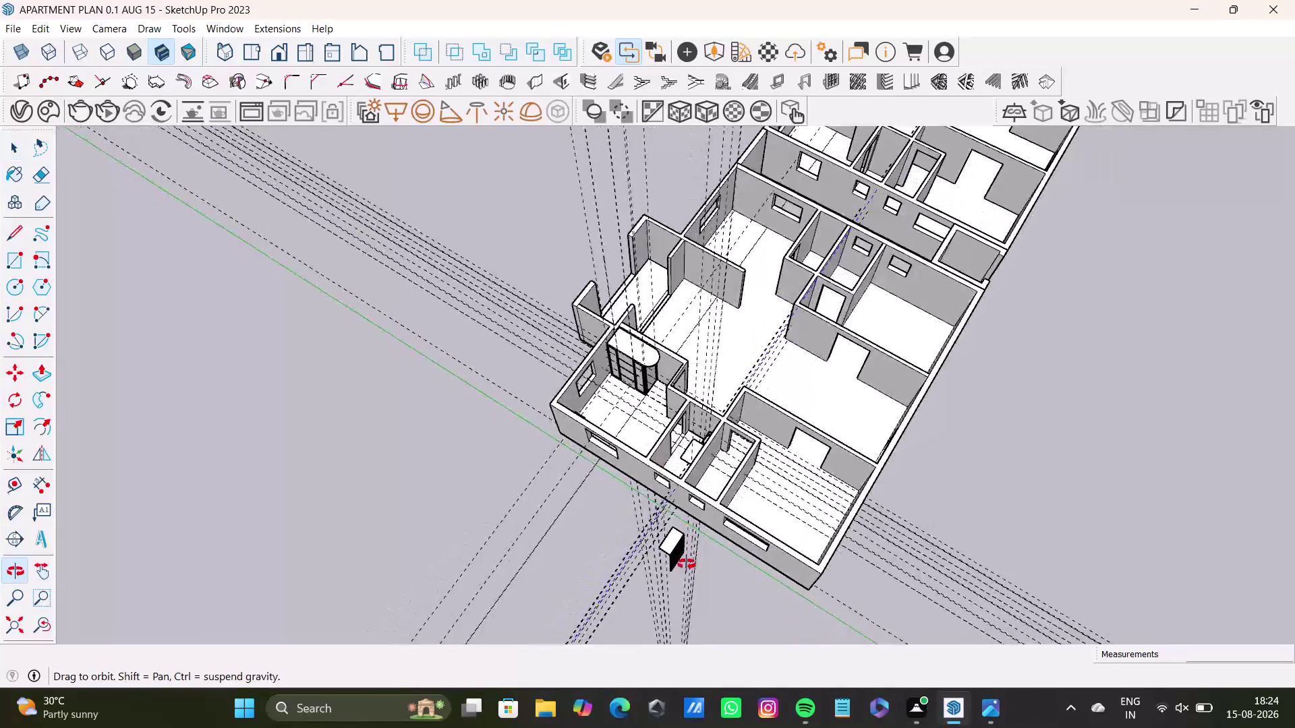